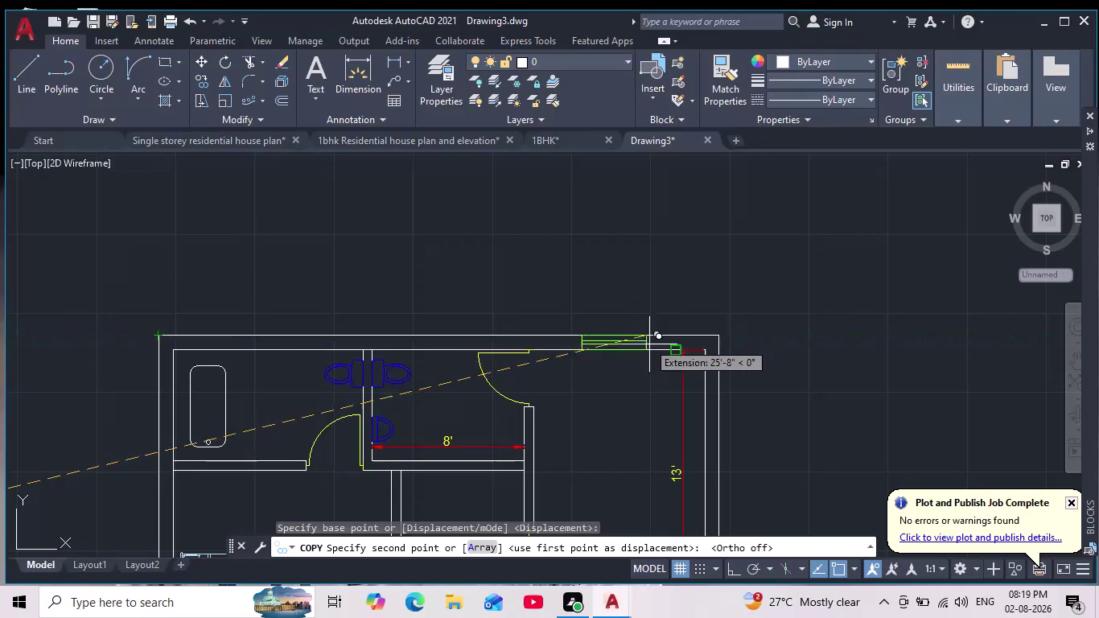
Place a copy of the horizontal window in the bottom wall opening and end COPY.
scroll(down, 3)
middle_drag(659, 375, 622, 221)
scroll(up, 3)
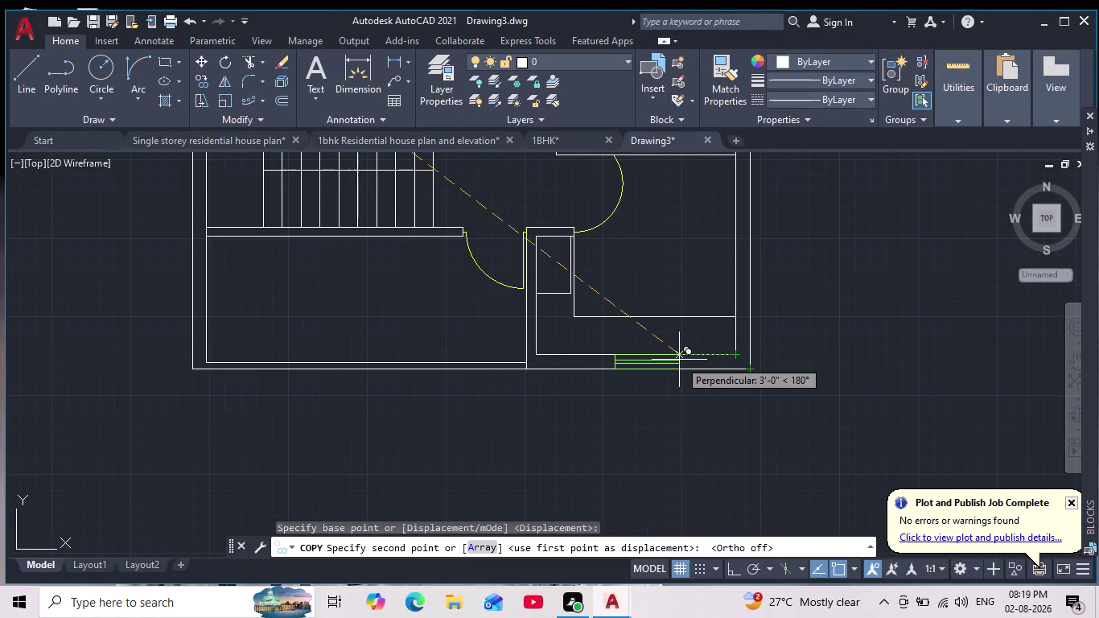
click(679, 359)
scroll(down, 3)
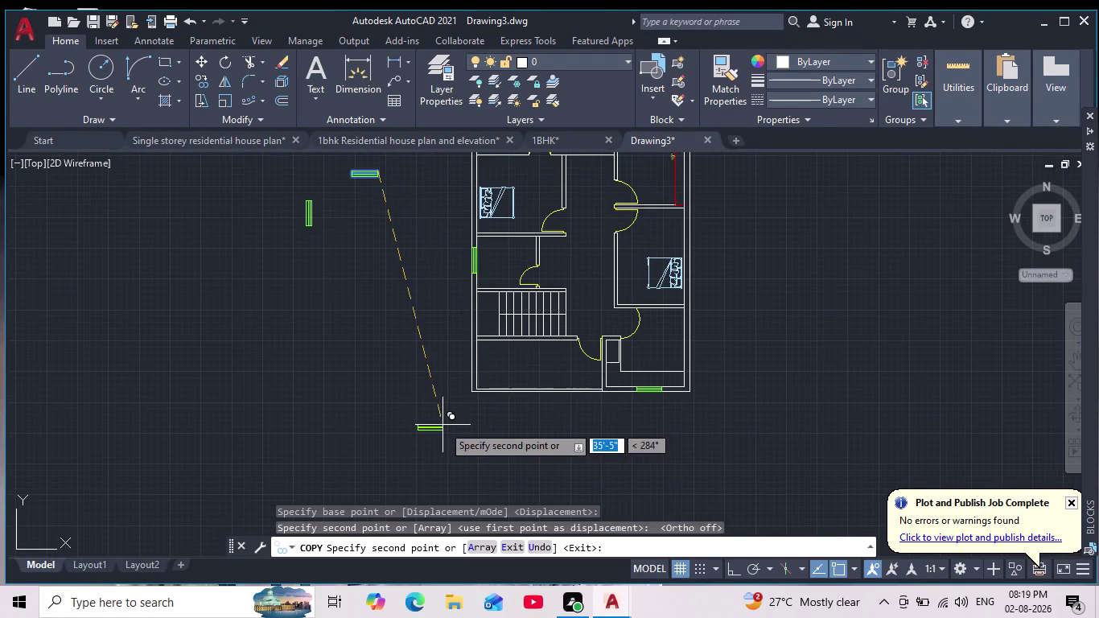
scroll(up, 3)
middle_drag(439, 280, 439, 302)
scroll(down, 3)
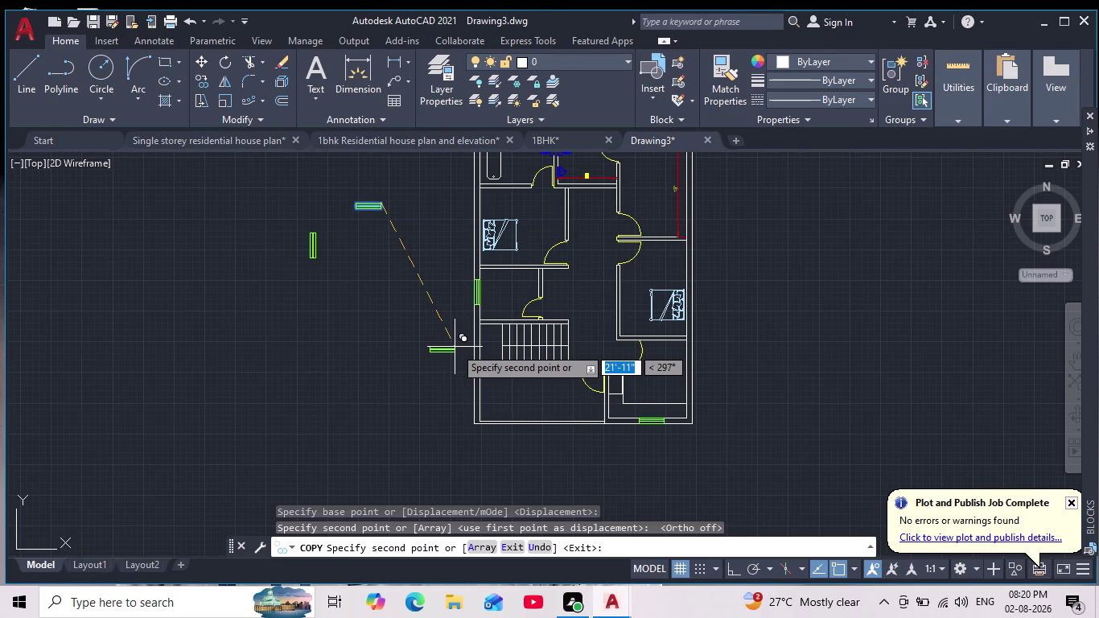
key(Escape)
scroll(up, 3)
drag(331, 206, 327, 226)
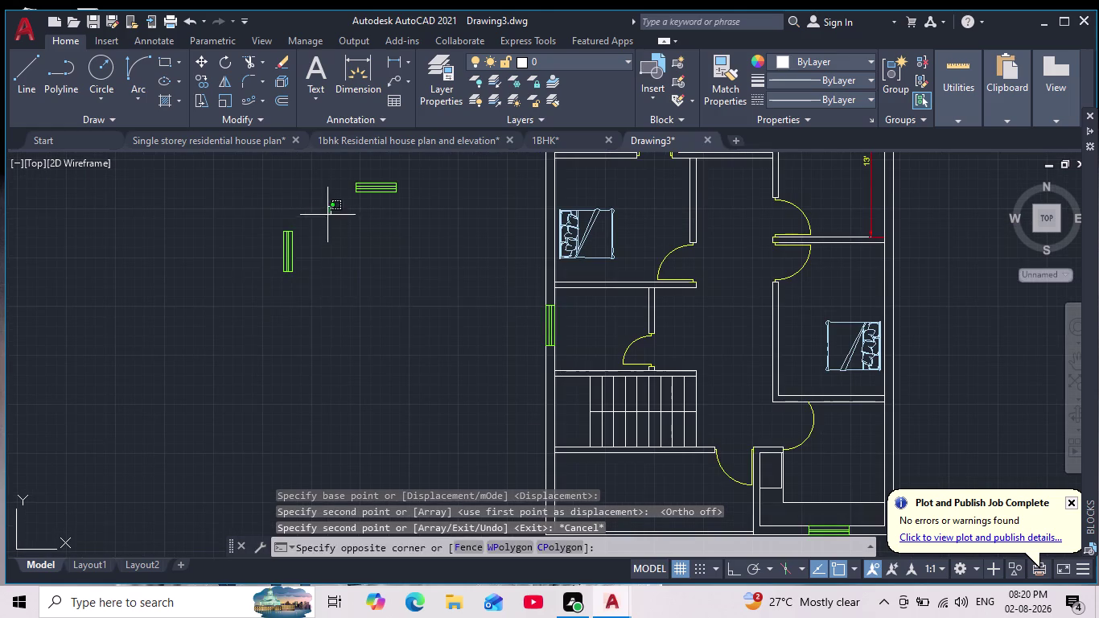
Select the vertical window block and place its first copy on the left wall.
drag(327, 226, 313, 262)
click(220, 310)
click(201, 78)
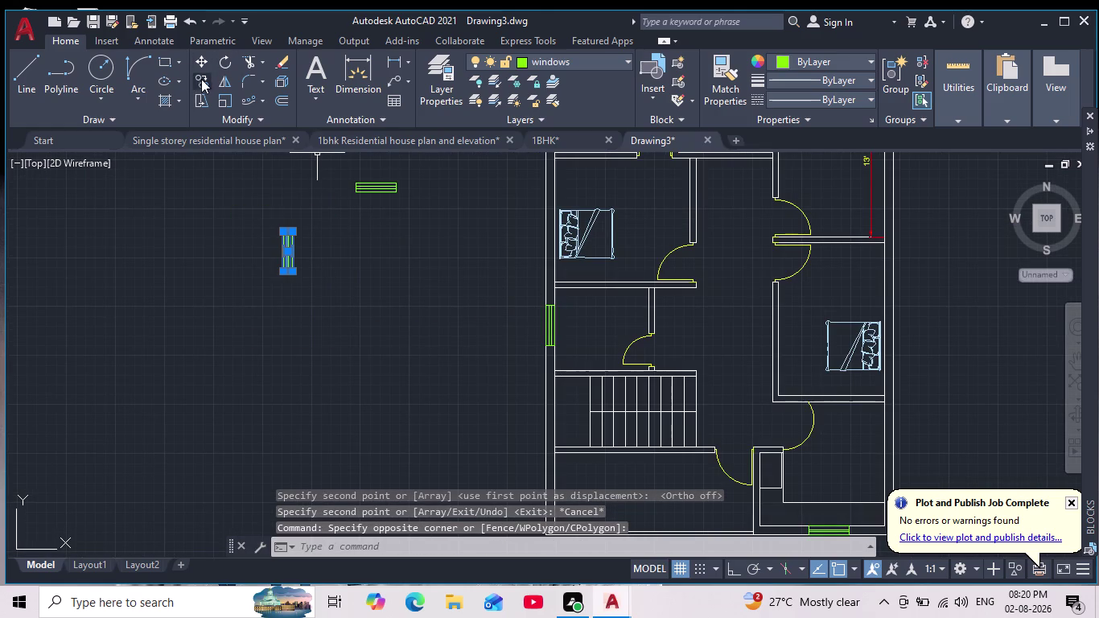
scroll(up, 3)
click(251, 490)
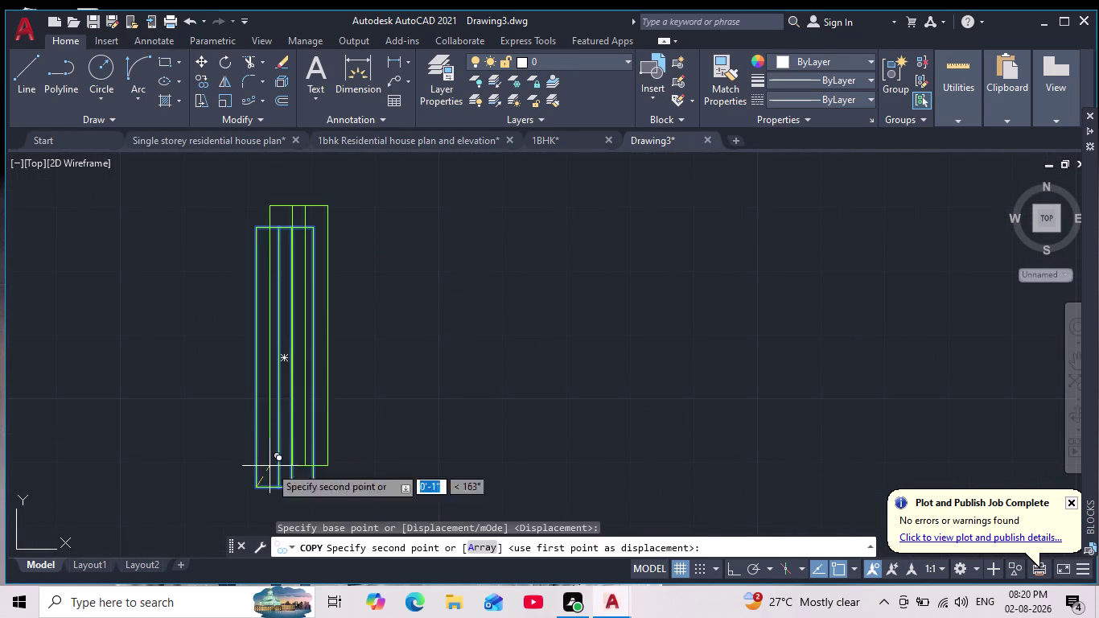
scroll(down, 3)
scroll(up, 3)
middle_drag(564, 318, 551, 192)
scroll(down, 3)
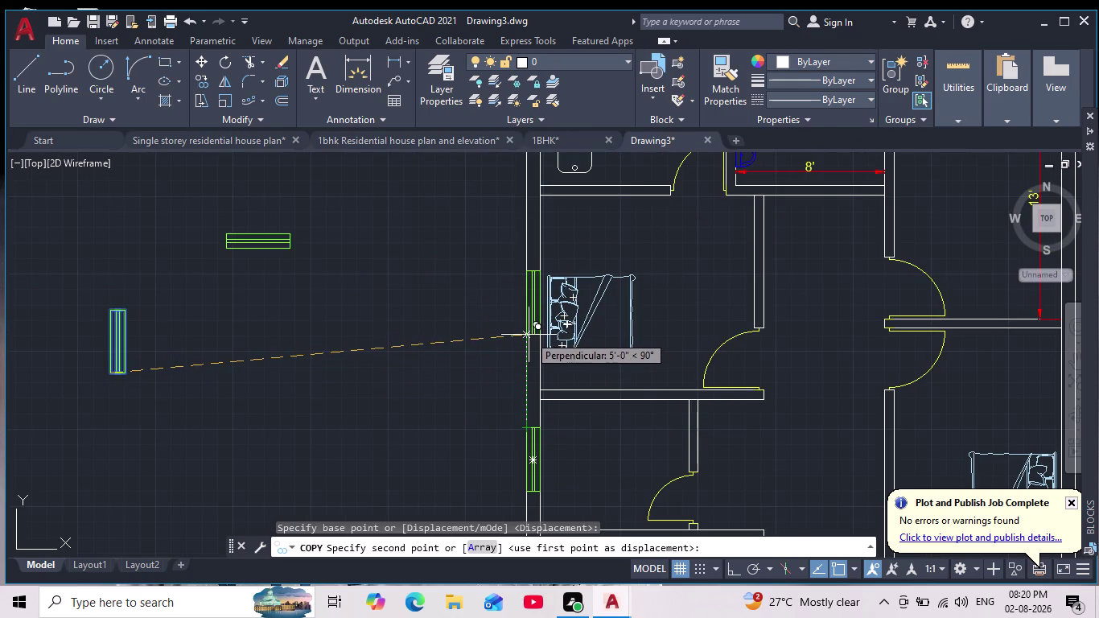
click(529, 334)
Place a vertical window copy in an opening on the right wall.
scroll(down, 3)
middle_drag(575, 347, 376, 349)
scroll(up, 3)
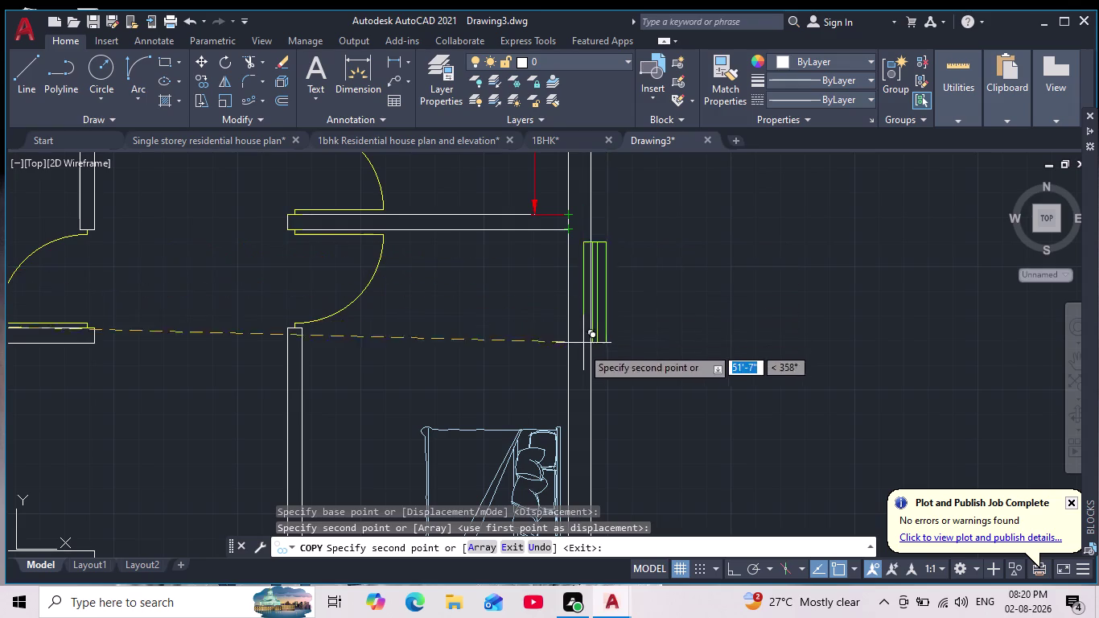
middle_drag(578, 357, 576, 275)
scroll(down, 3)
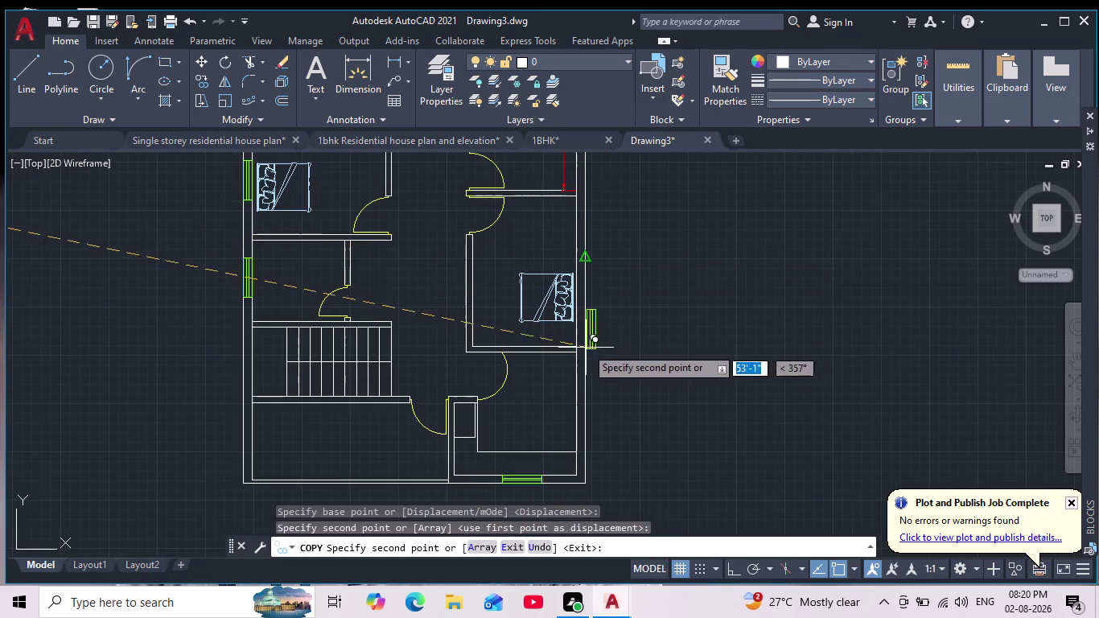
click(582, 297)
scroll(down, 3)
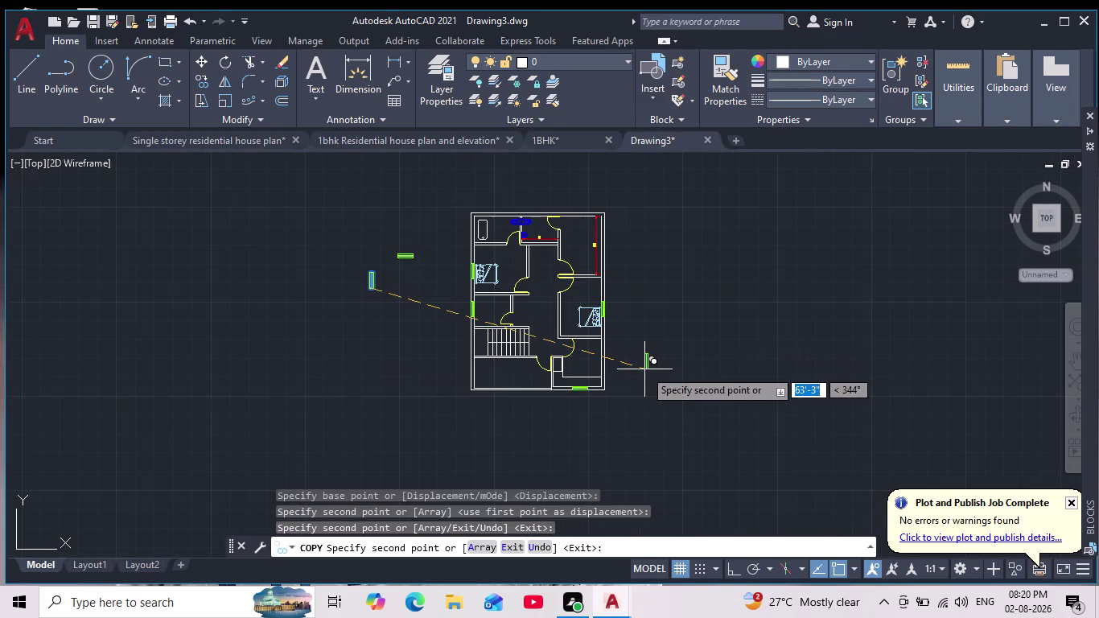
scroll(up, 3)
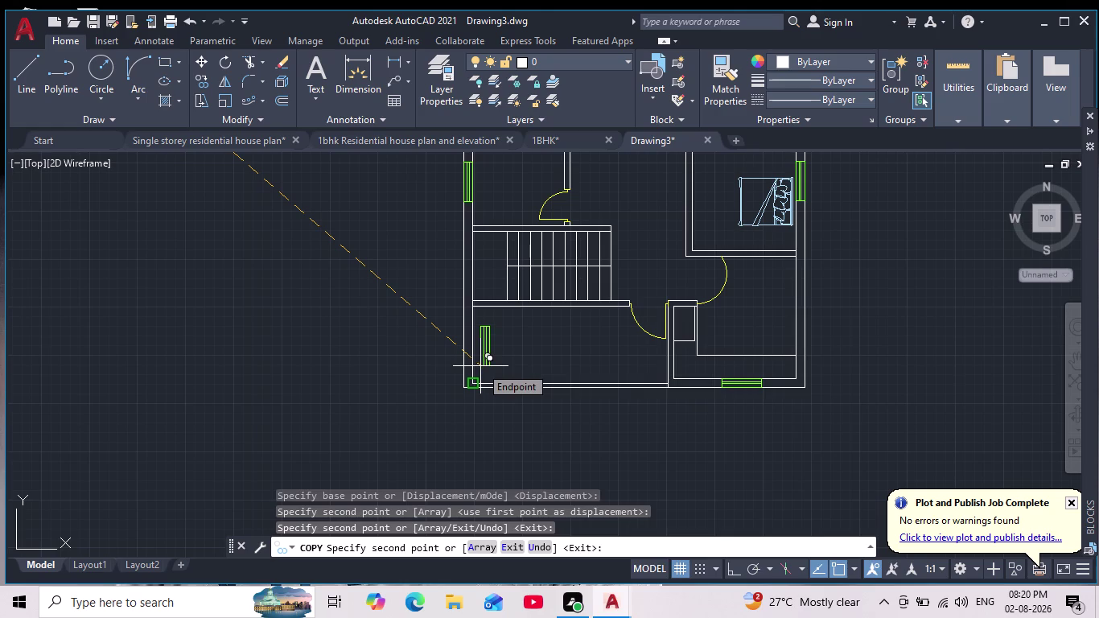
scroll(up, 3)
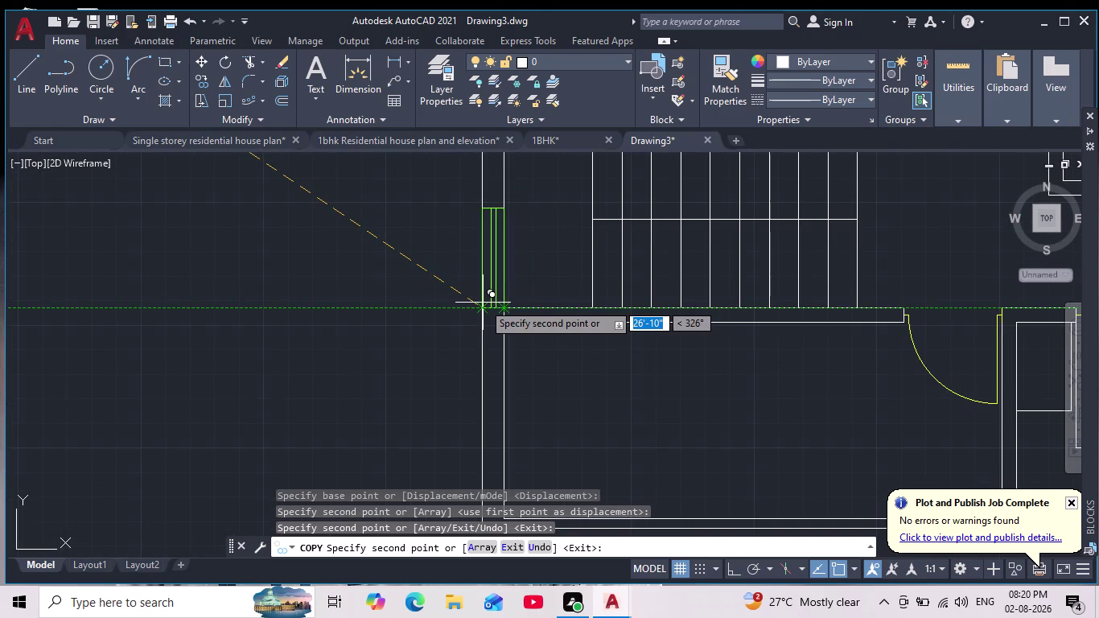
Place another vertical window copy lower on the left wall.
middle_drag(483, 308, 474, 378)
scroll(down, 3)
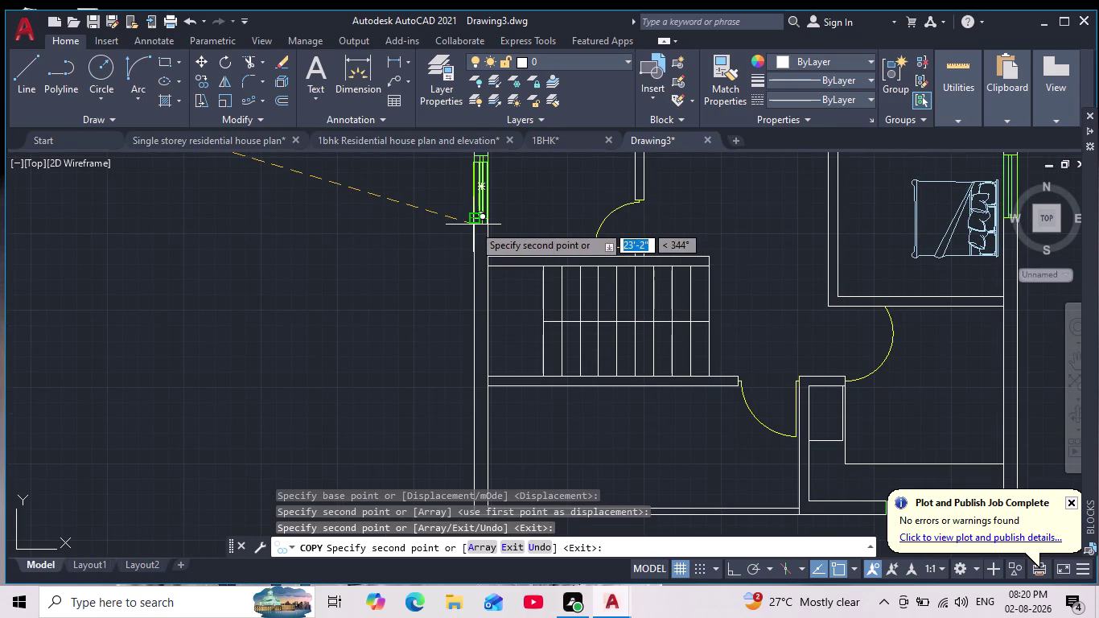
click(479, 359)
scroll(down, 3)
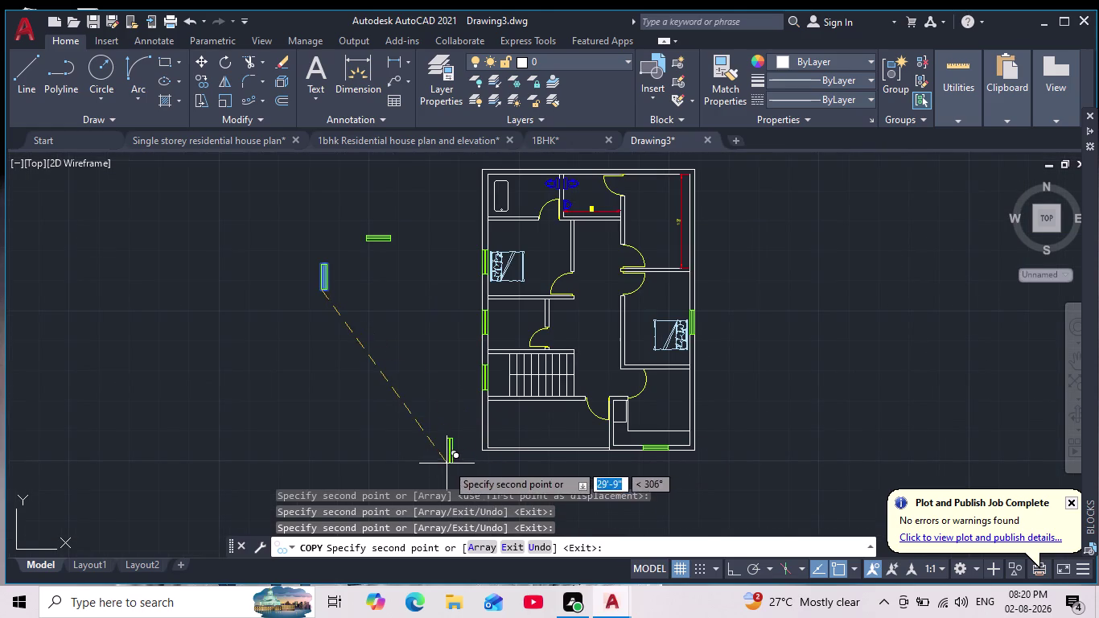
middle_click(447, 464)
scroll(down, 3)
scroll(up, 3)
middle_drag(451, 463, 436, 413)
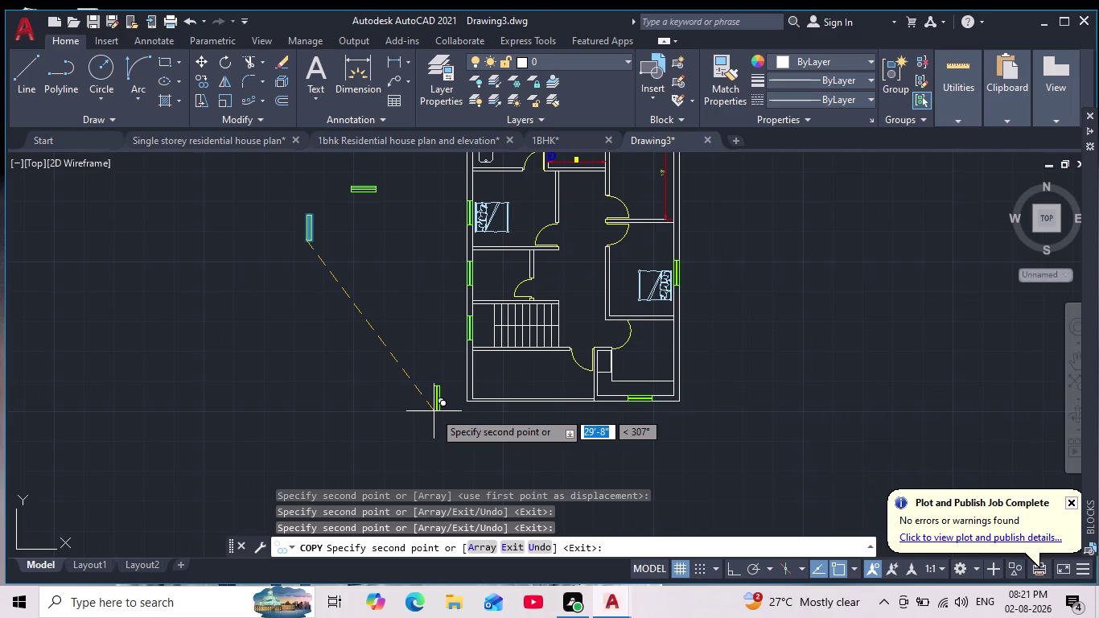
Place a vertical window copy in the upper right-wall opening and end copying.
middle_drag(503, 264, 292, 537)
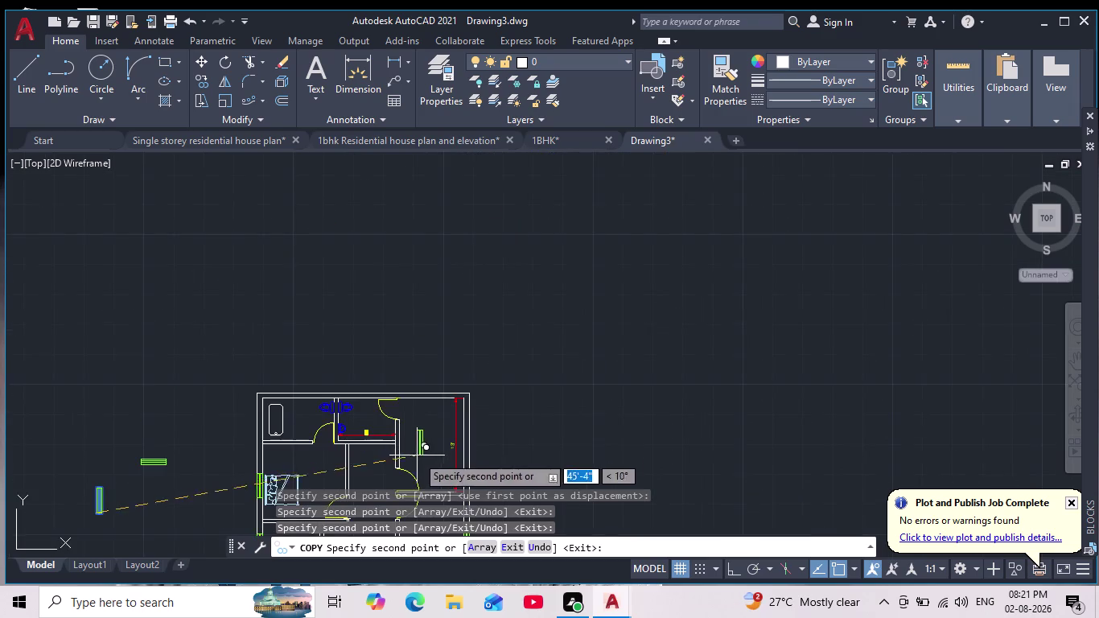
middle_drag(417, 455, 444, 334)
scroll(up, 3)
scroll(up, 3)
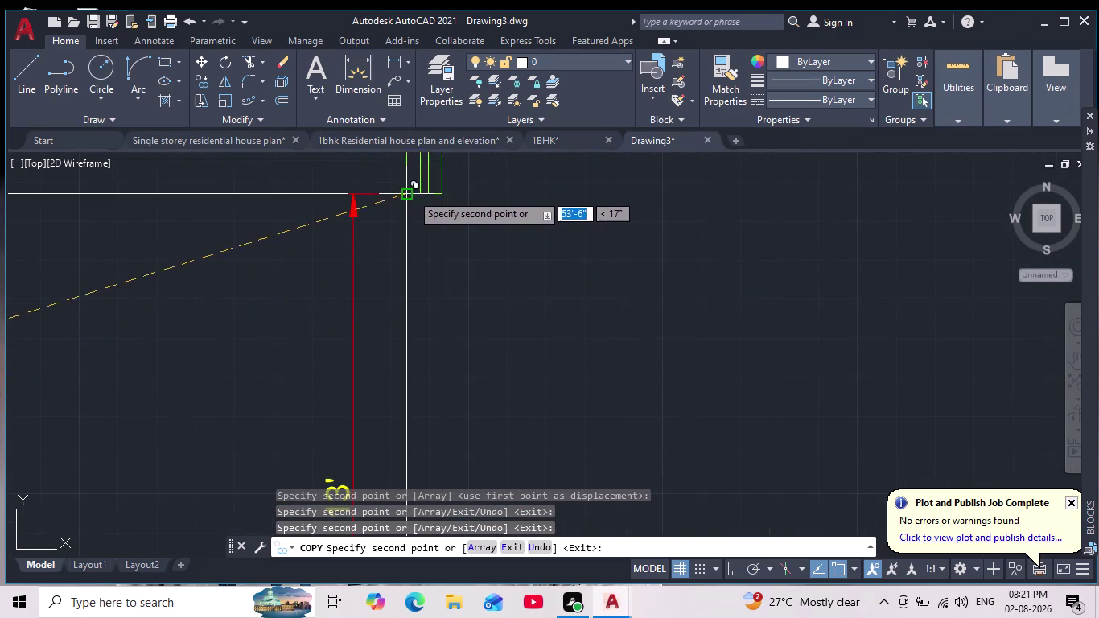
middle_drag(396, 405, 412, 328)
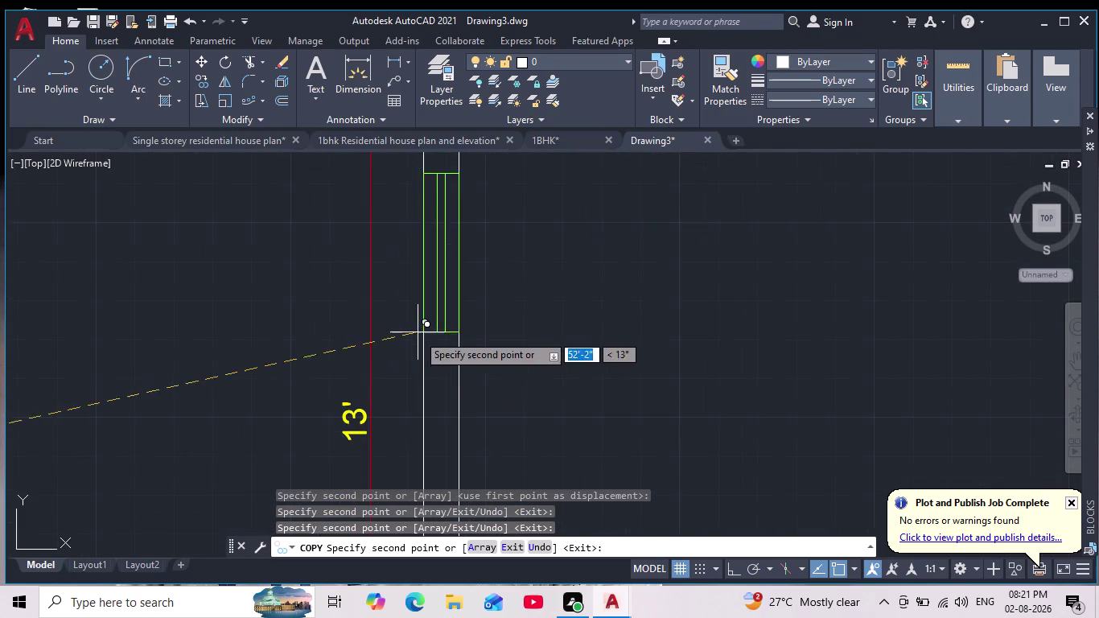
scroll(down, 3)
scroll(down, 3)
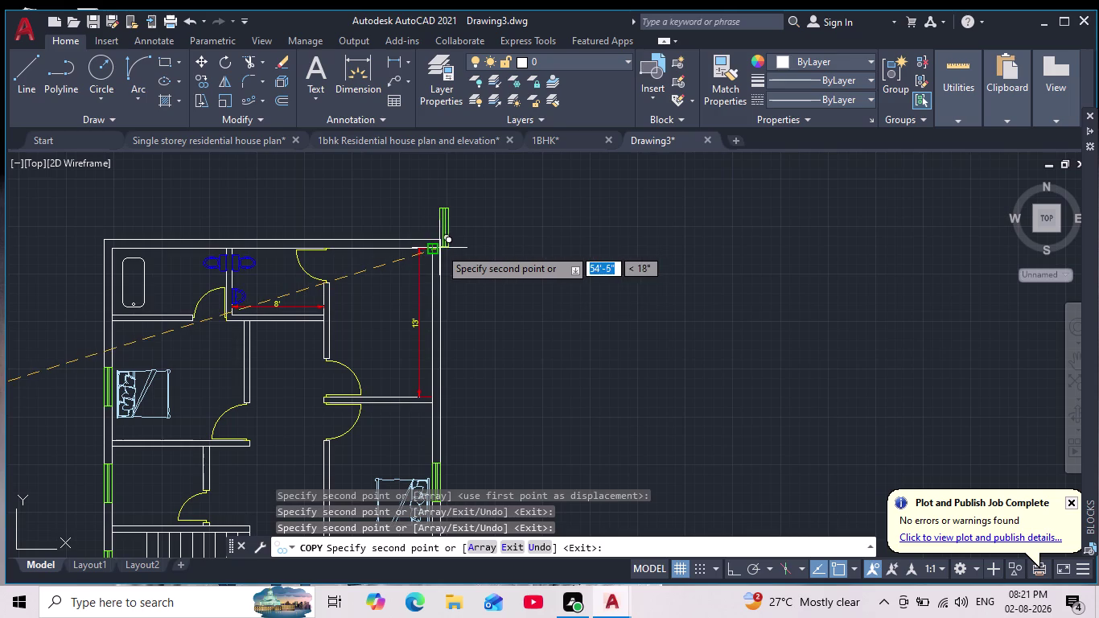
click(428, 342)
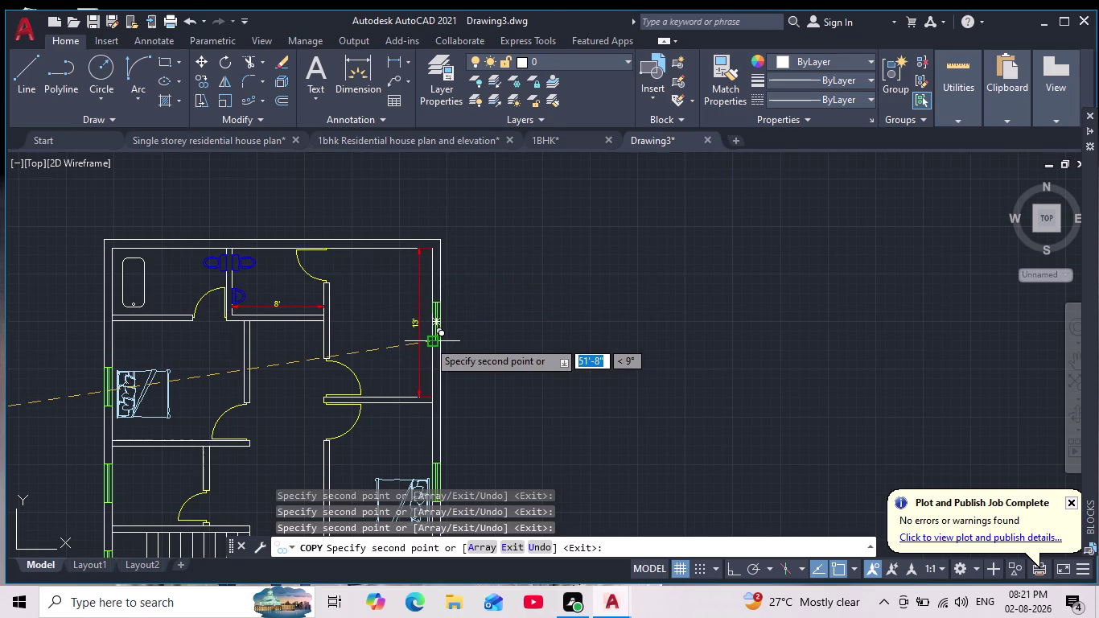
scroll(down, 3)
key(Escape)
scroll(up, 3)
middle_drag(478, 397, 560, 352)
scroll(down, 3)
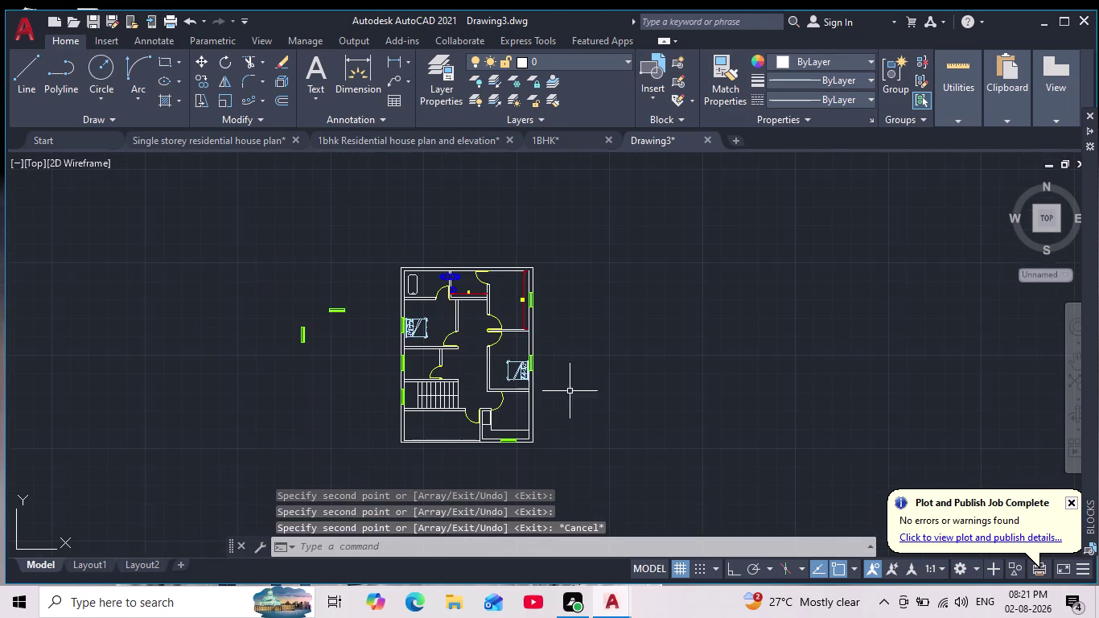
Draw a rectangle spanning the top wall opening above the washbasins.
scroll(up, 3)
middle_drag(268, 328, 266, 338)
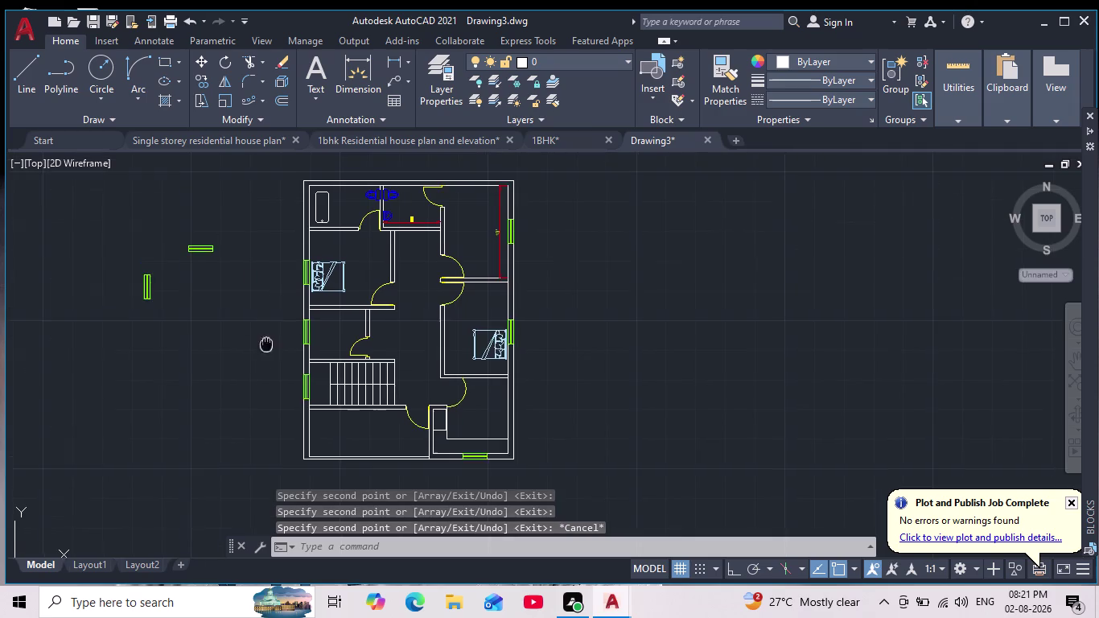
middle_drag(266, 337, 263, 373)
middle_drag(225, 286, 200, 367)
scroll(up, 3)
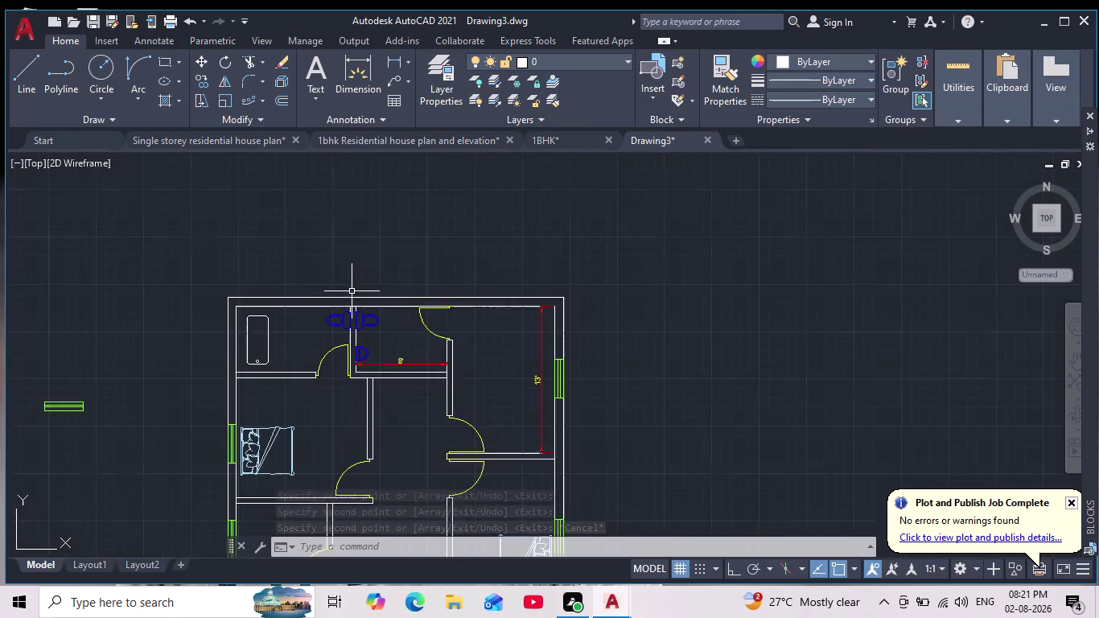
scroll(up, 3)
click(161, 55)
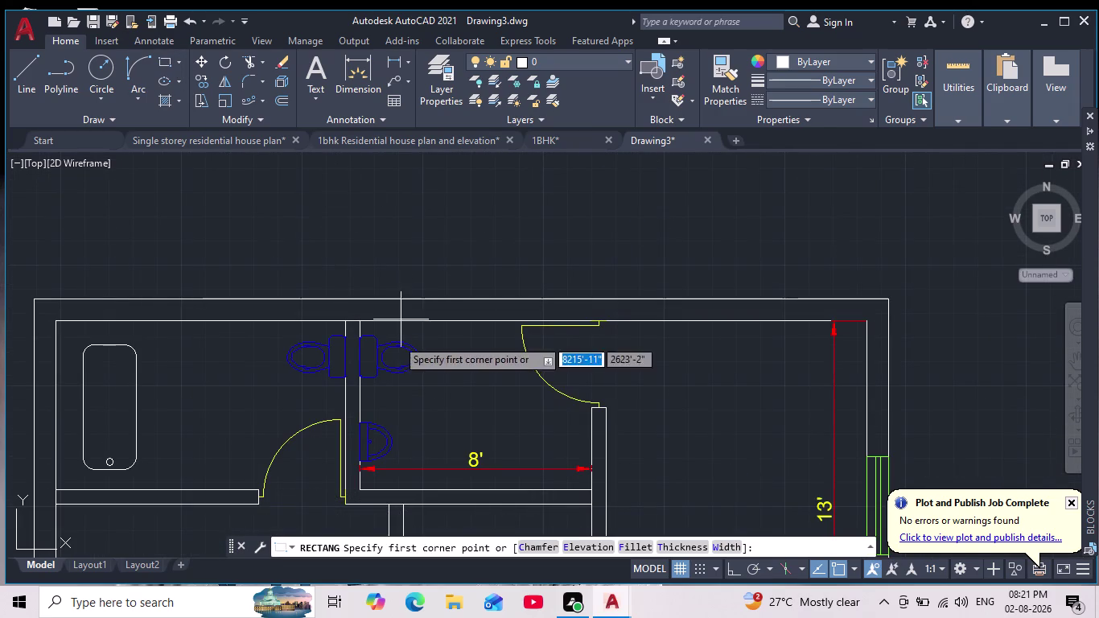
scroll(up, 3)
click(344, 326)
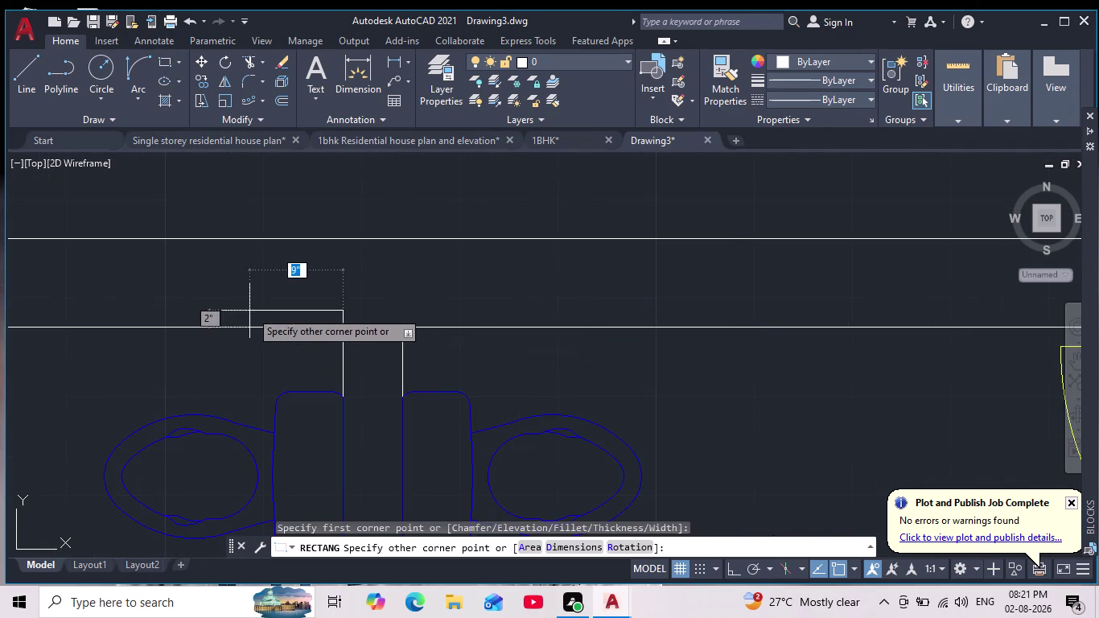
scroll(down, 3)
middle_drag(259, 291, 270, 278)
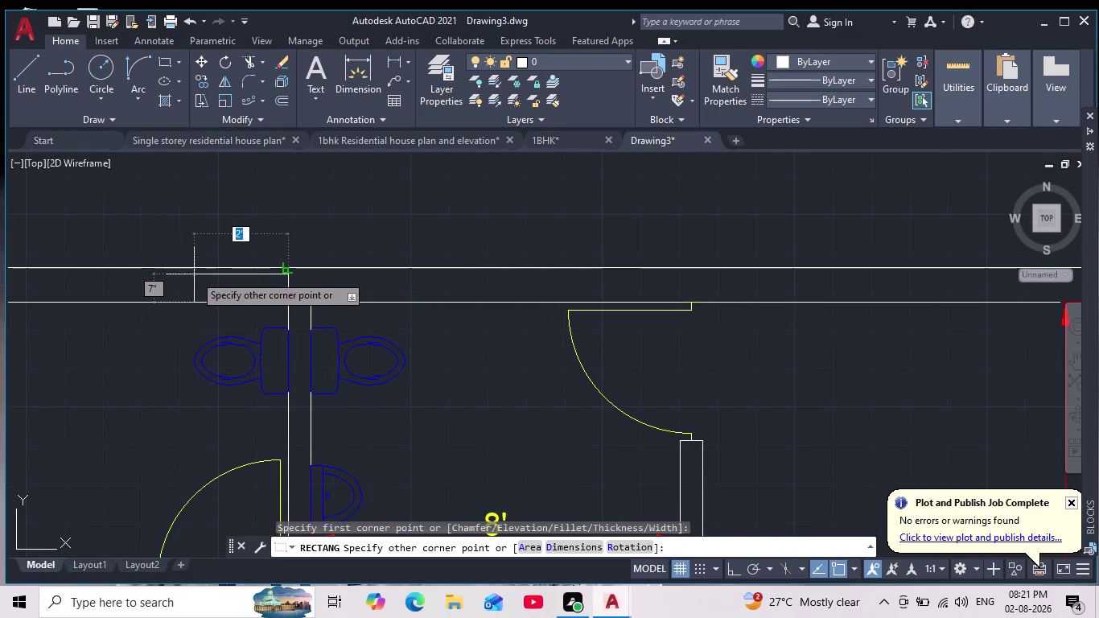
scroll(down, 3)
middle_drag(282, 274, 332, 265)
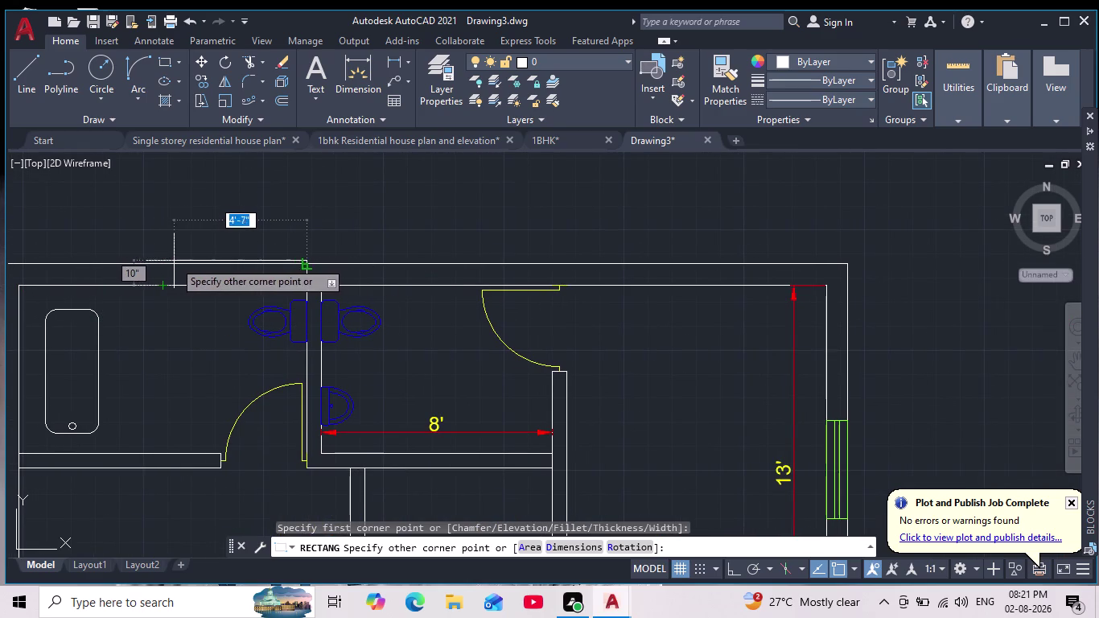
click(356, 269)
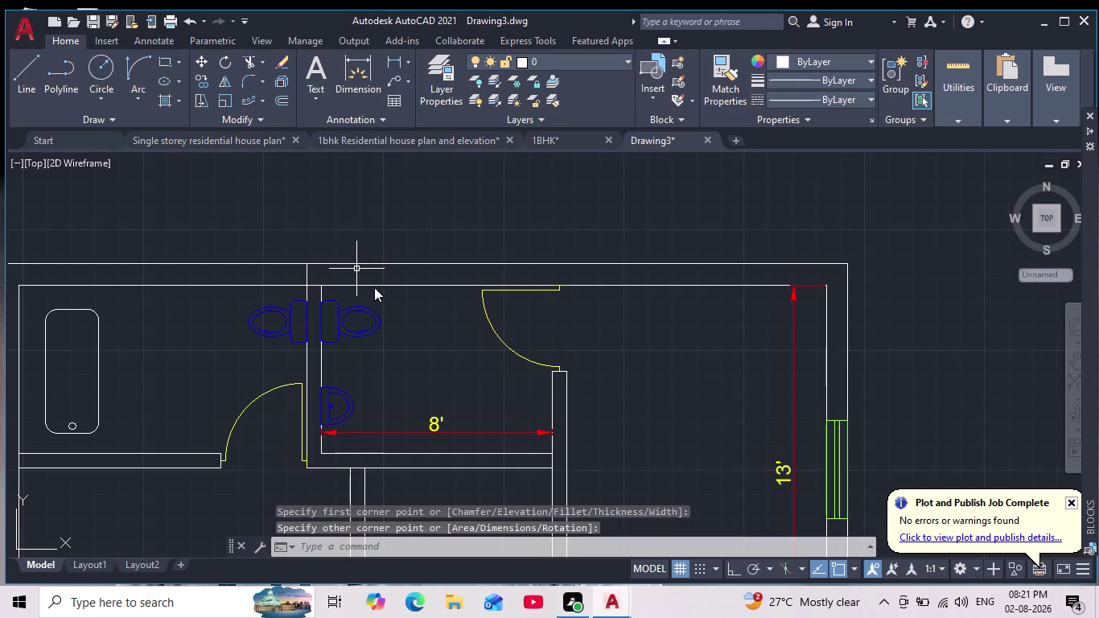
Draw a line across the rectangle from its left side to its right side.
scroll(up, 3)
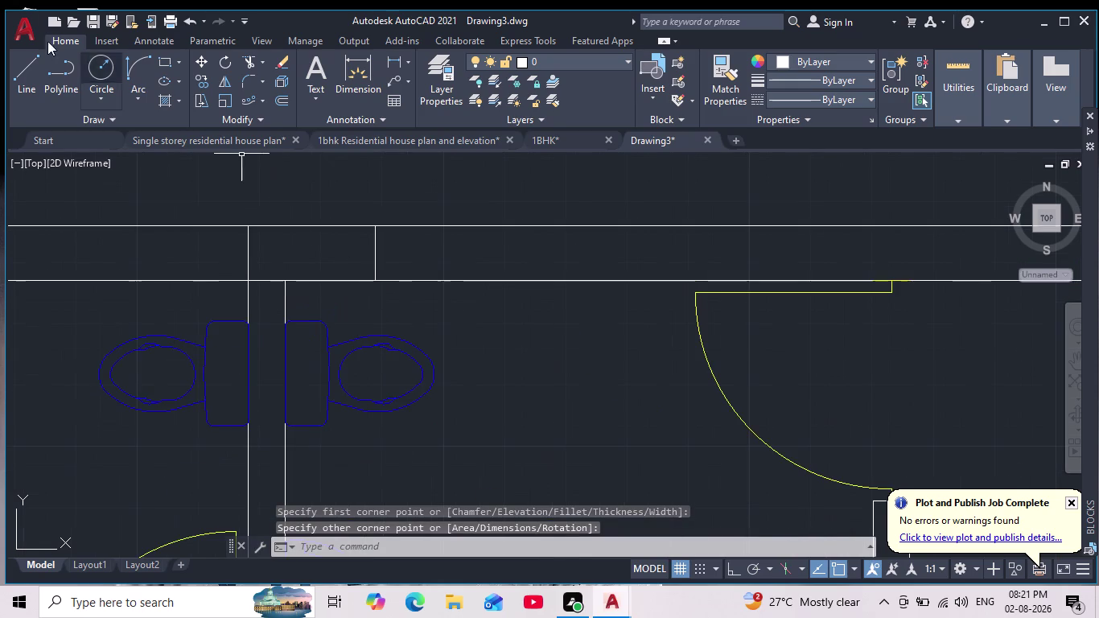
click(33, 65)
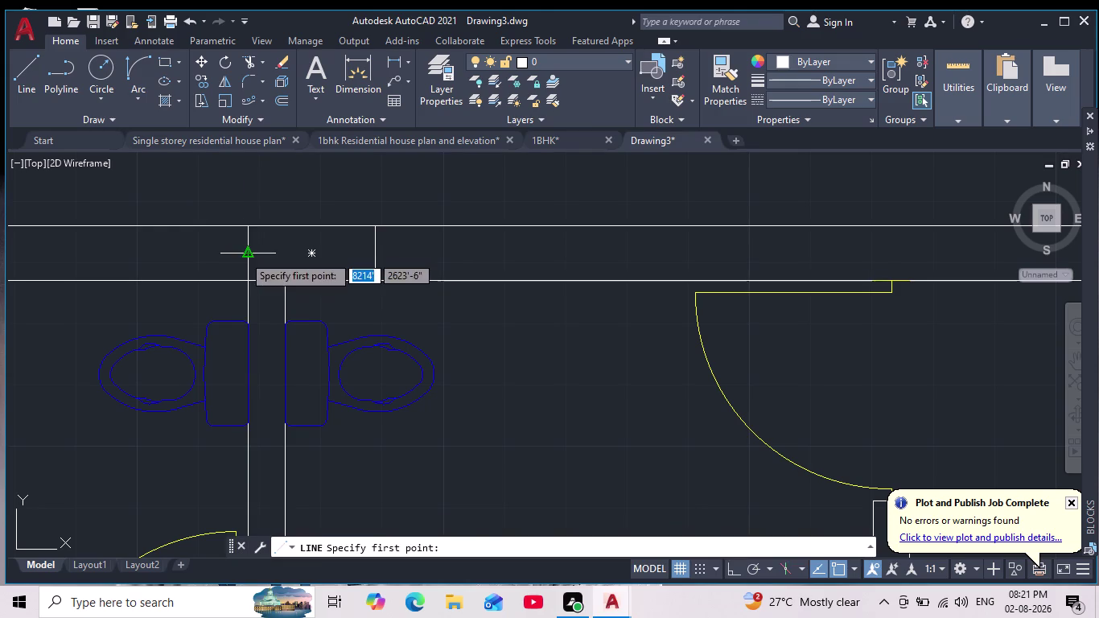
click(242, 255)
click(379, 262)
key(Escape)
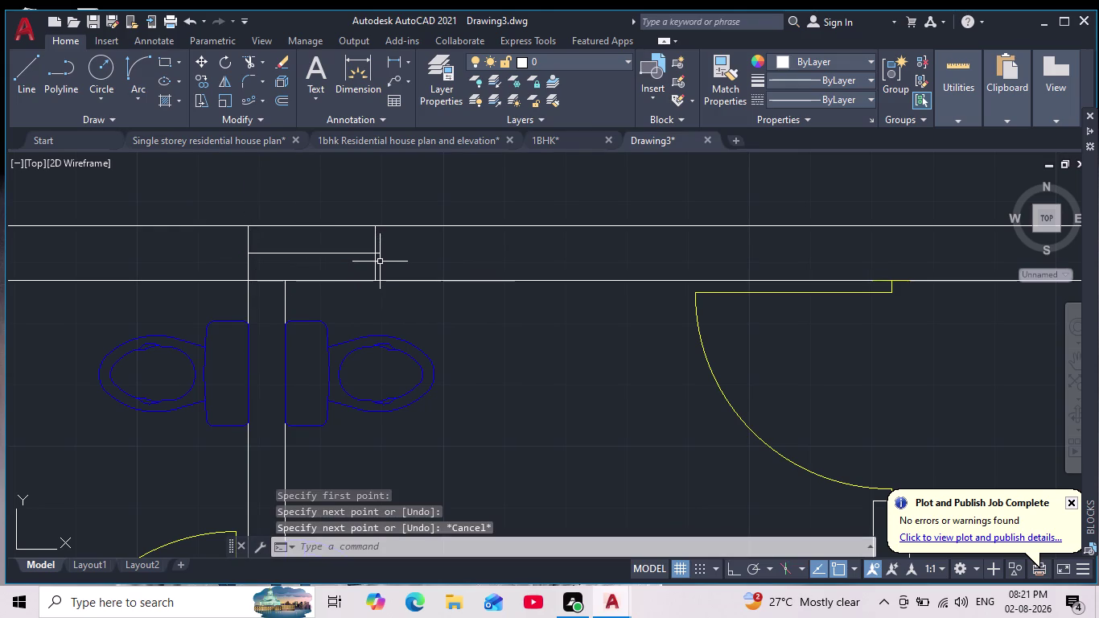
Offset the line 1" to each side with OFFSET.
key(o)
key(Return)
key(1)
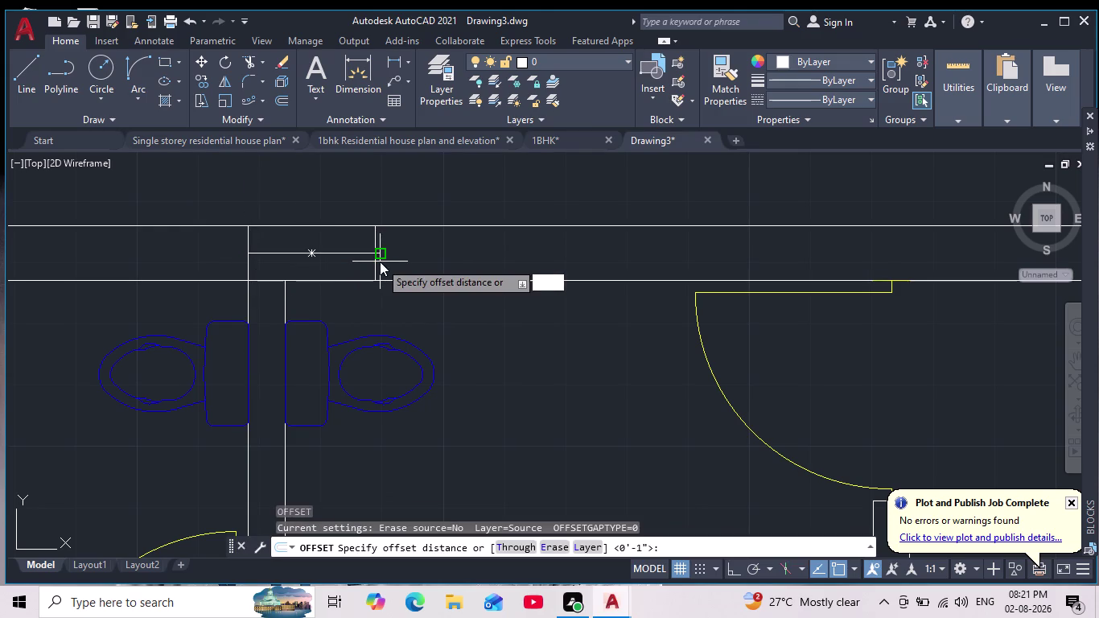
key(Return)
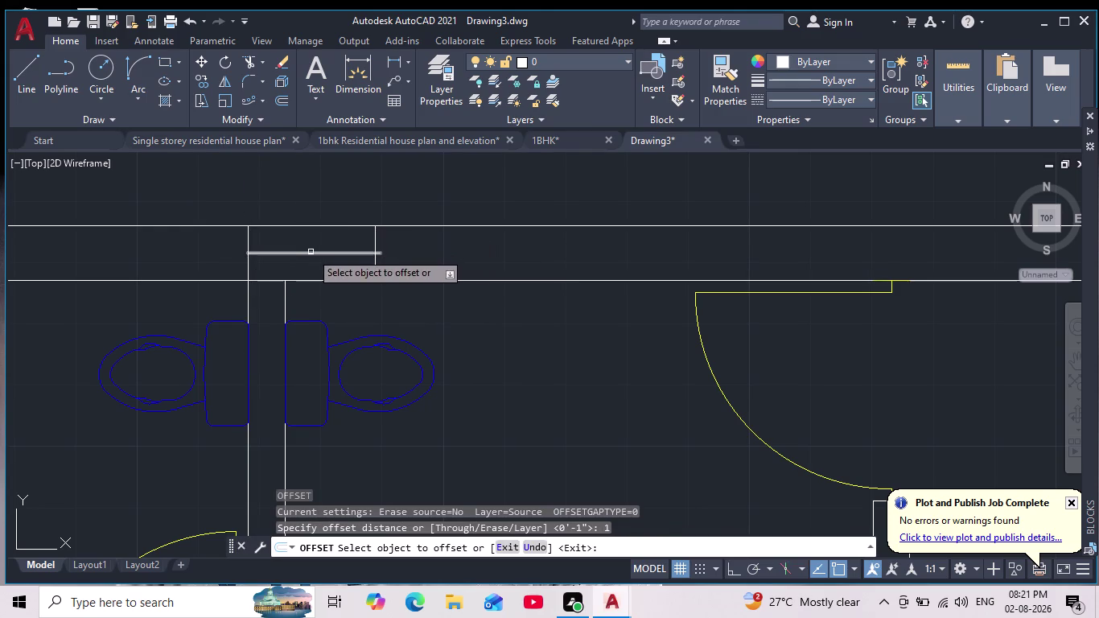
click(310, 252)
click(314, 241)
click(324, 254)
click(321, 266)
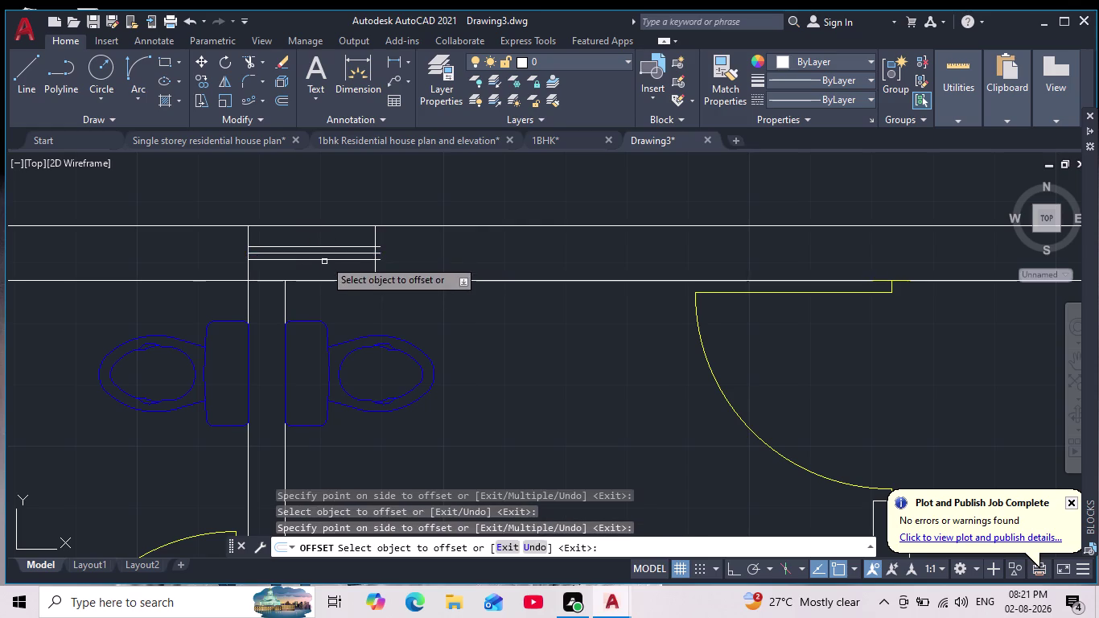
scroll(up, 3)
key(Escape)
Delete the extra offset line.
click(321, 245)
key(Delete)
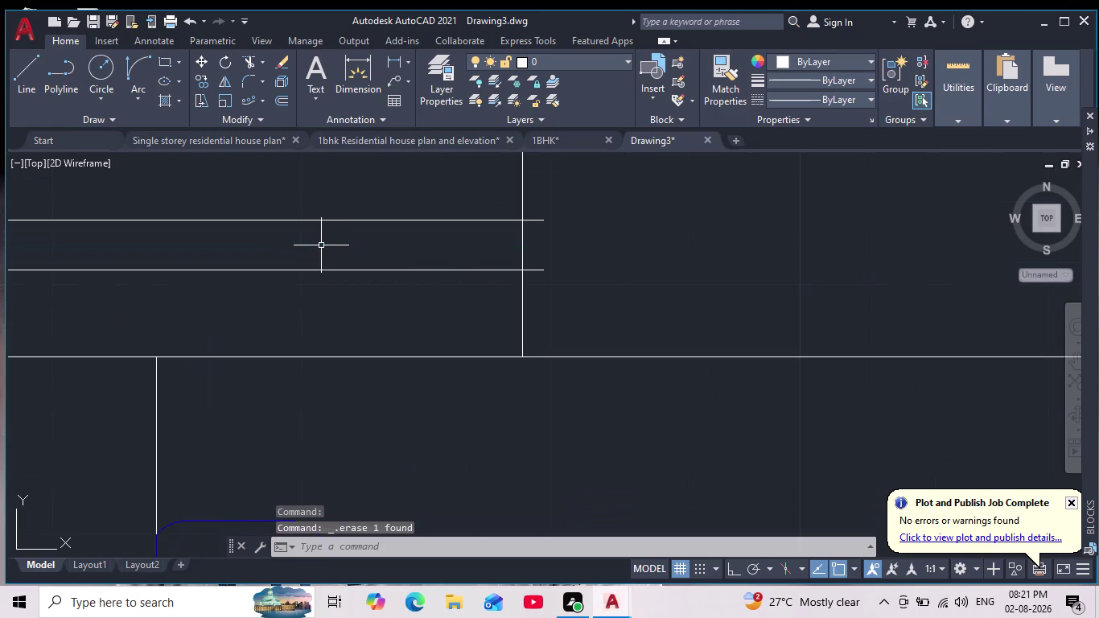
scroll(down, 3)
key(Escape)
scroll(down, 3)
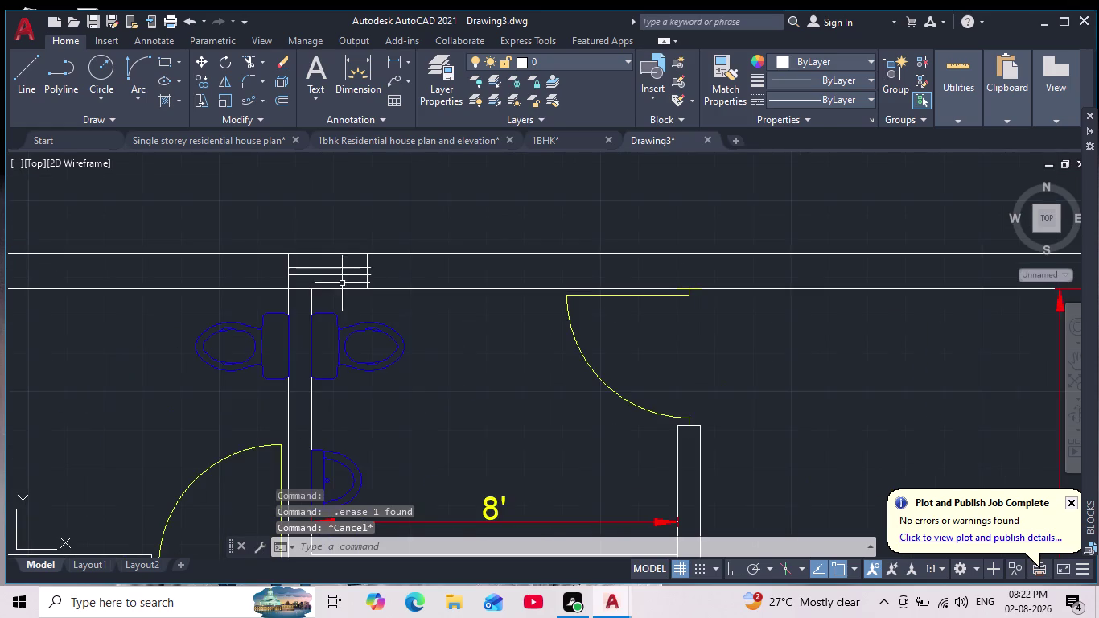
scroll(up, 3)
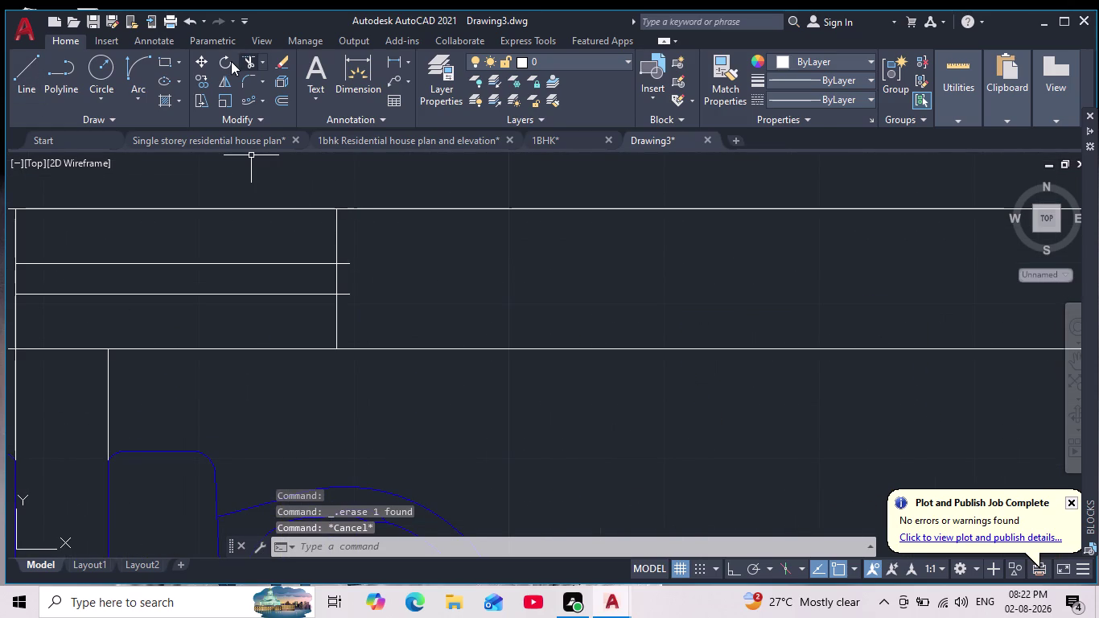
Trim the window line ends protruding past the rectangle.
click(228, 60)
click(337, 255)
key(Escape)
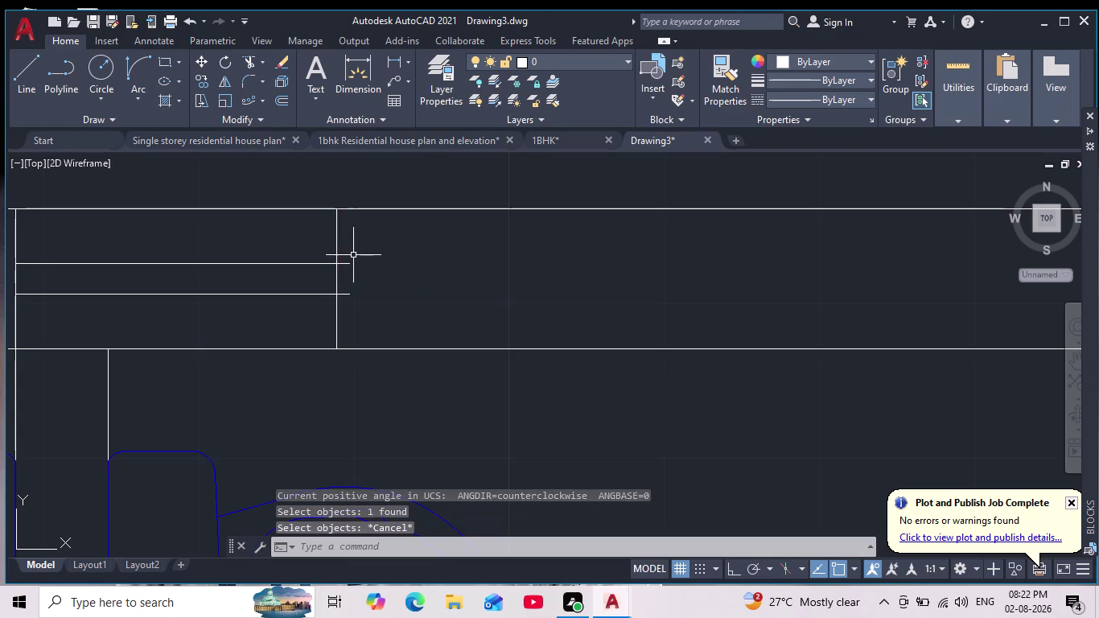
click(252, 58)
drag(345, 254, 345, 287)
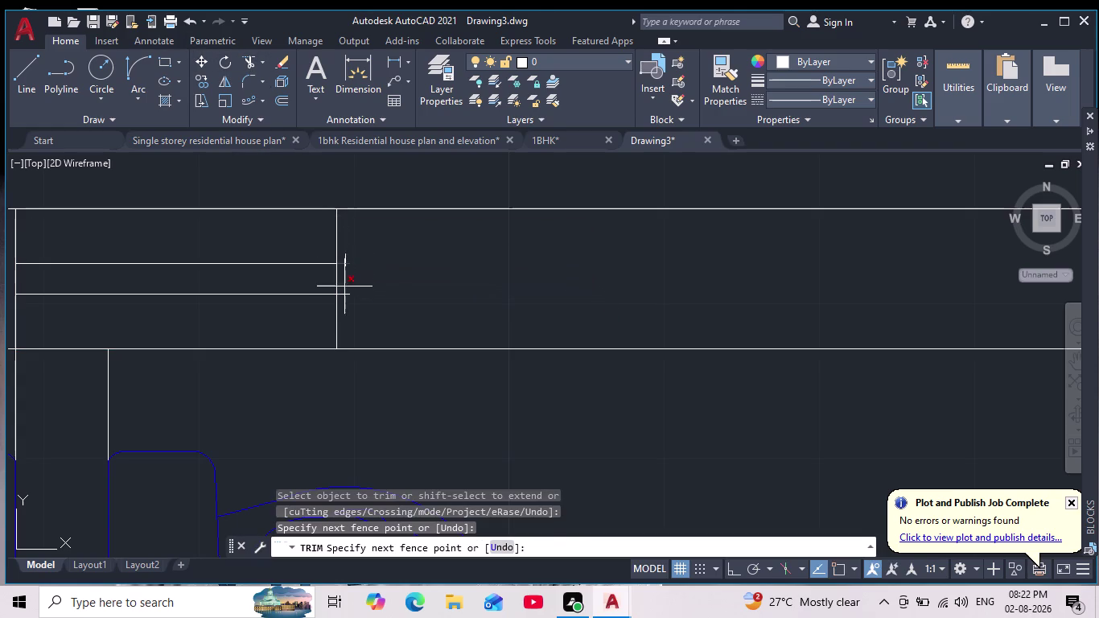
drag(345, 286, 347, 307)
key(Escape)
key(Escape)
scroll(down, 3)
scroll(up, 3)
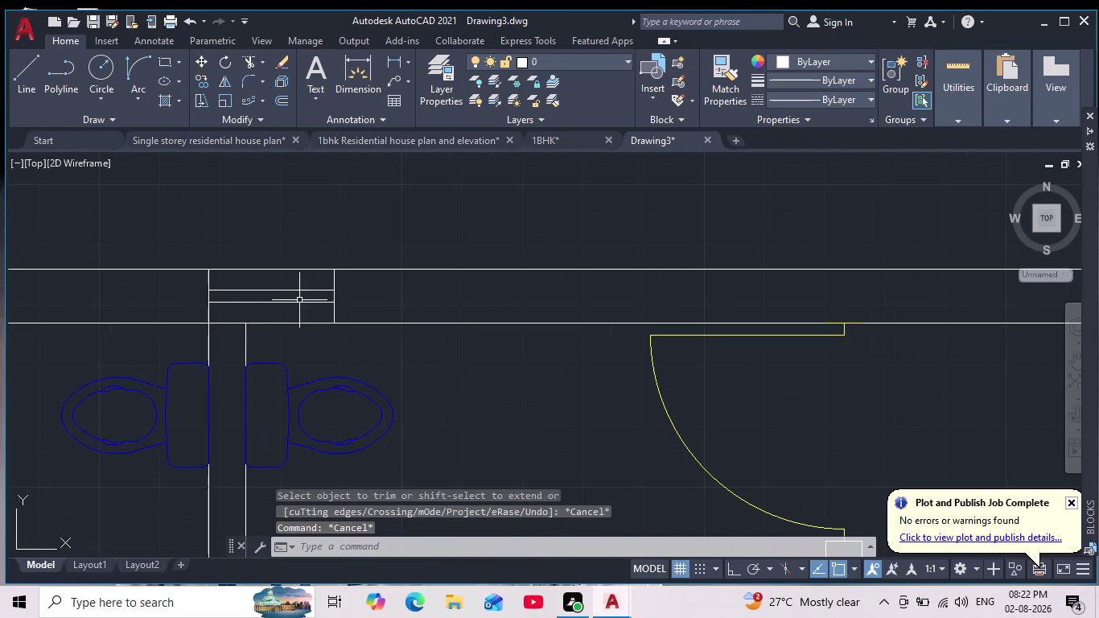
click(171, 223)
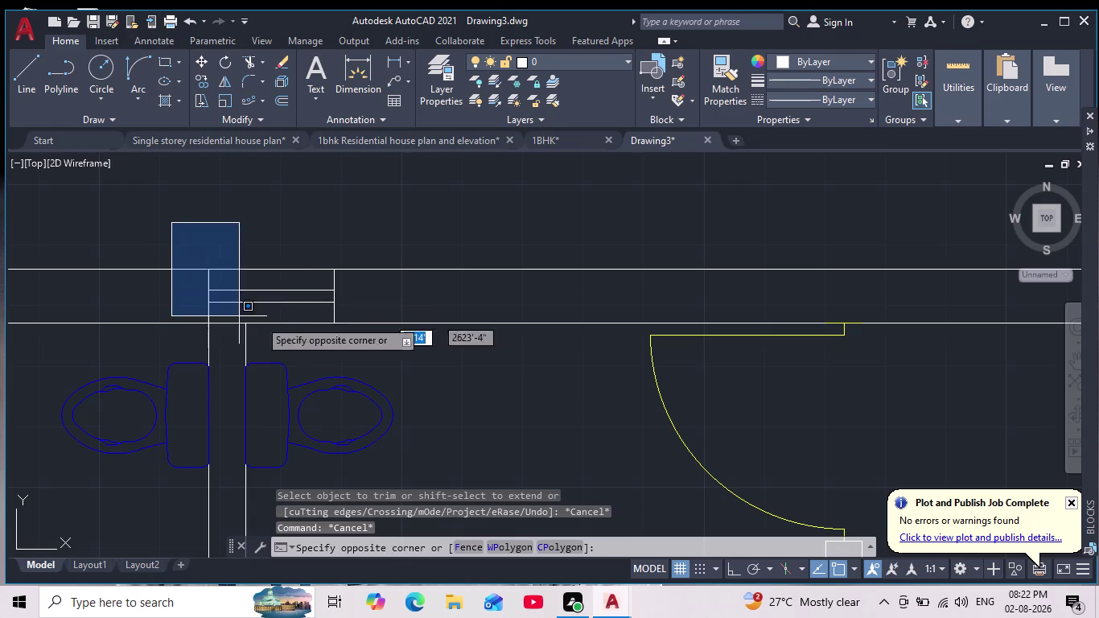
Put the new window symbol on the windows layer.
click(365, 336)
scroll(down, 3)
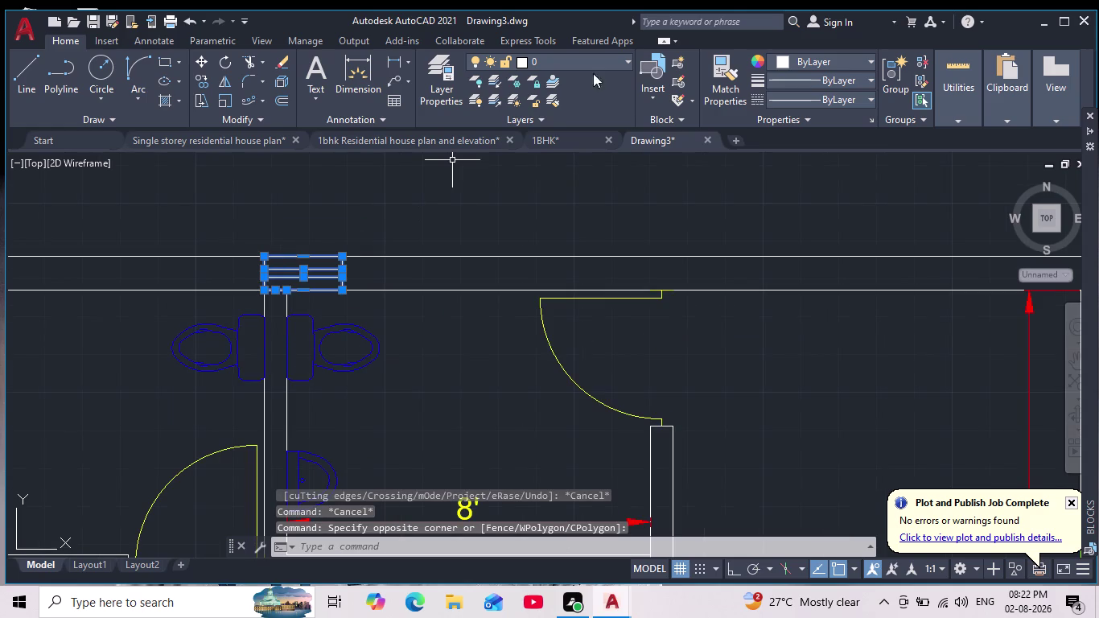
click(610, 57)
click(592, 163)
key(Escape)
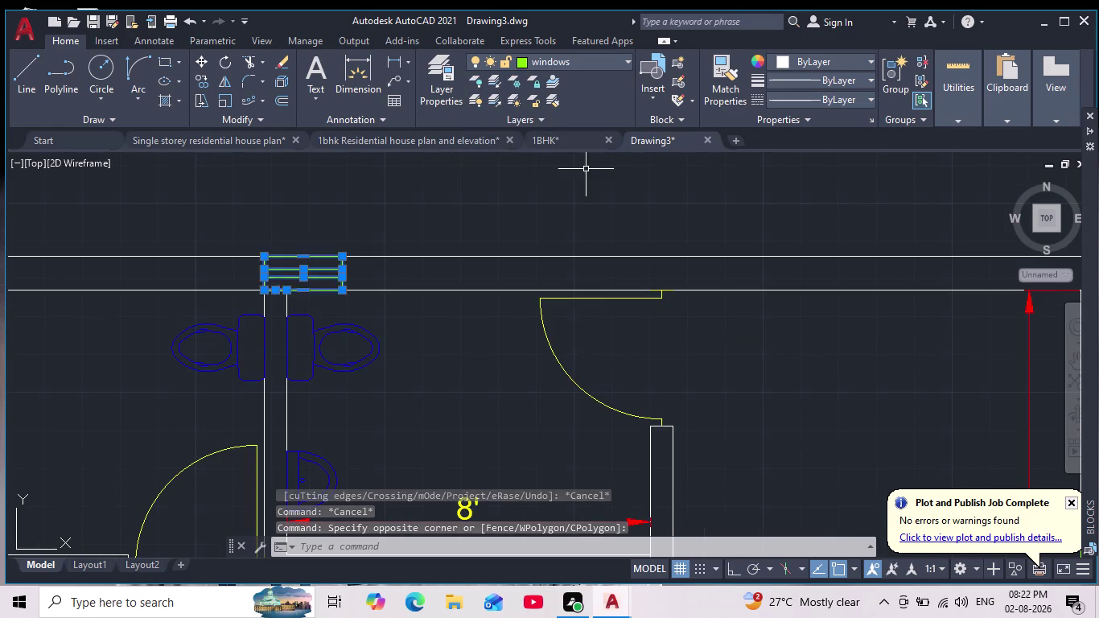
key(Escape)
Move the window symbol into the top wall opening.
drag(232, 229, 245, 259)
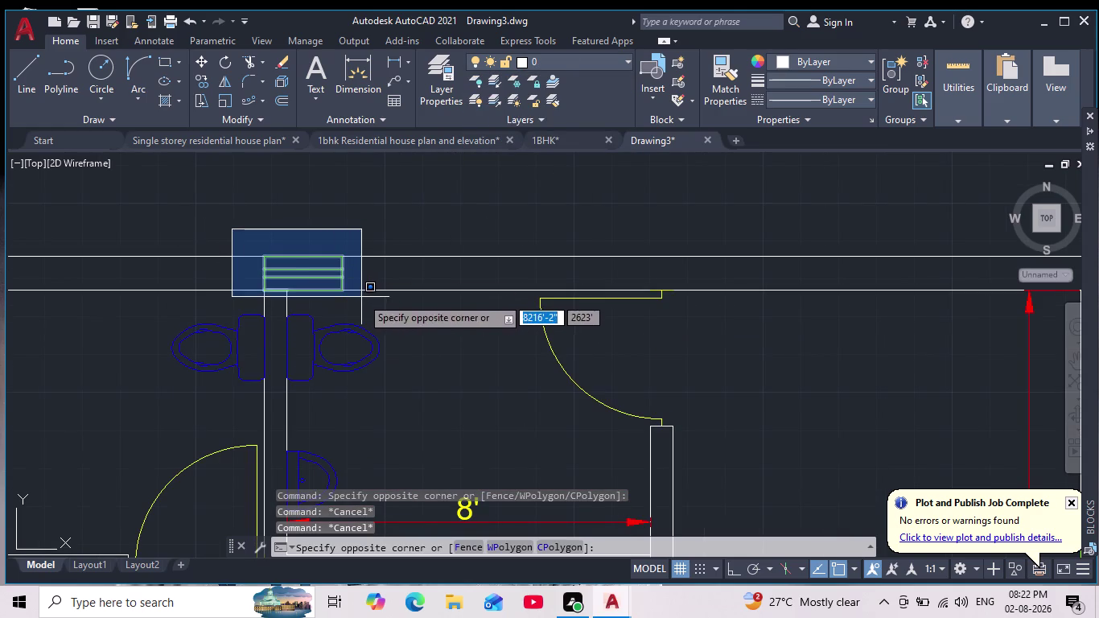
click(365, 301)
click(205, 59)
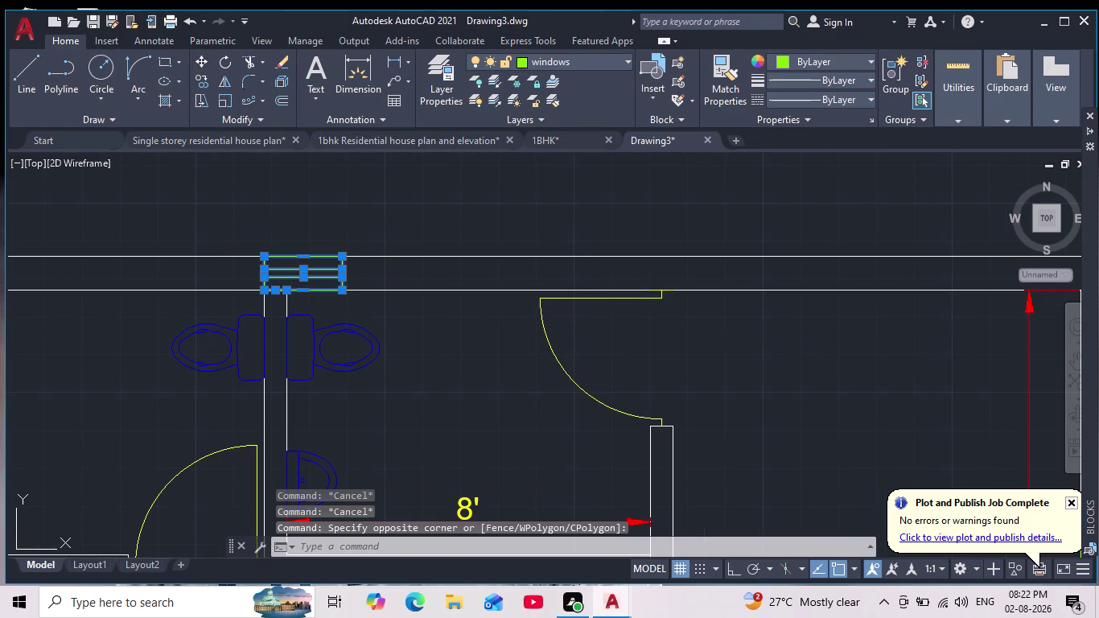
scroll(down, 3)
scroll(up, 3)
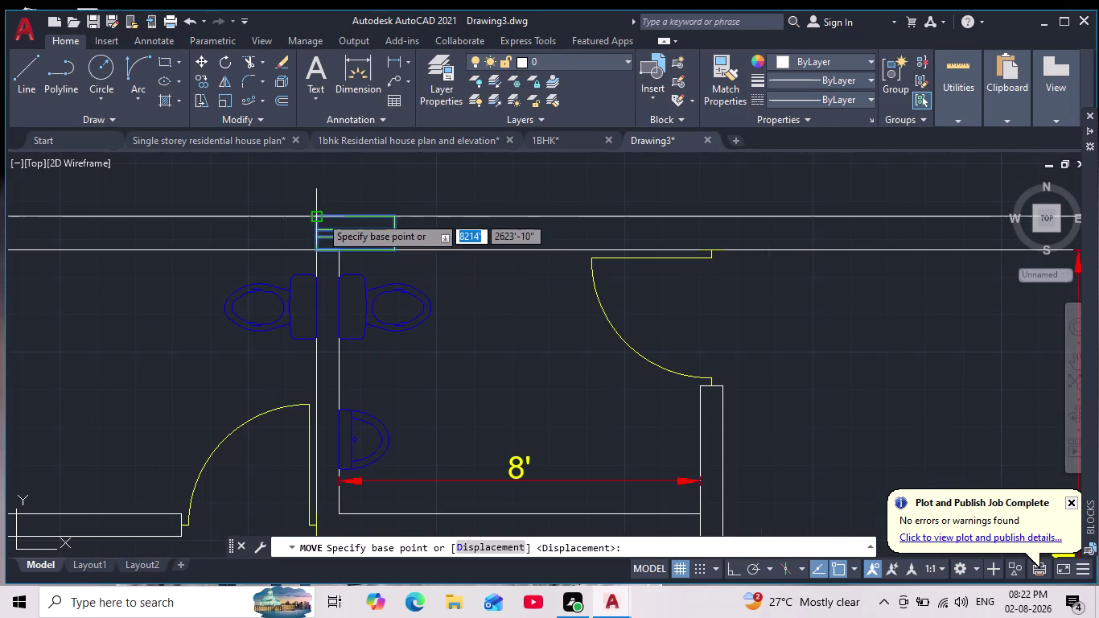
click(733, 575)
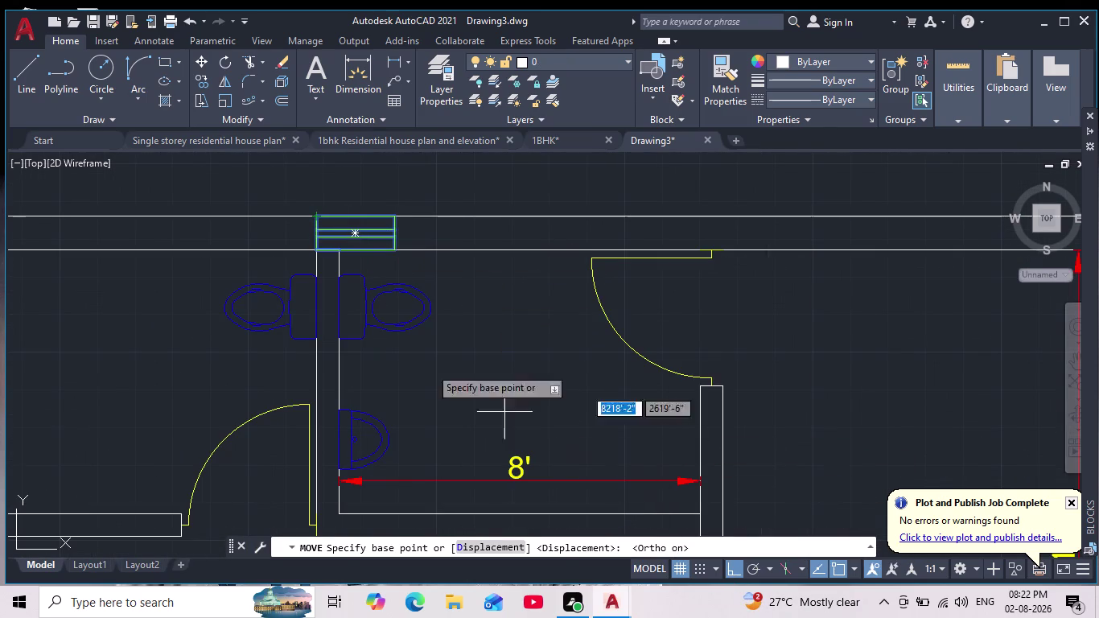
click(317, 213)
scroll(down, 3)
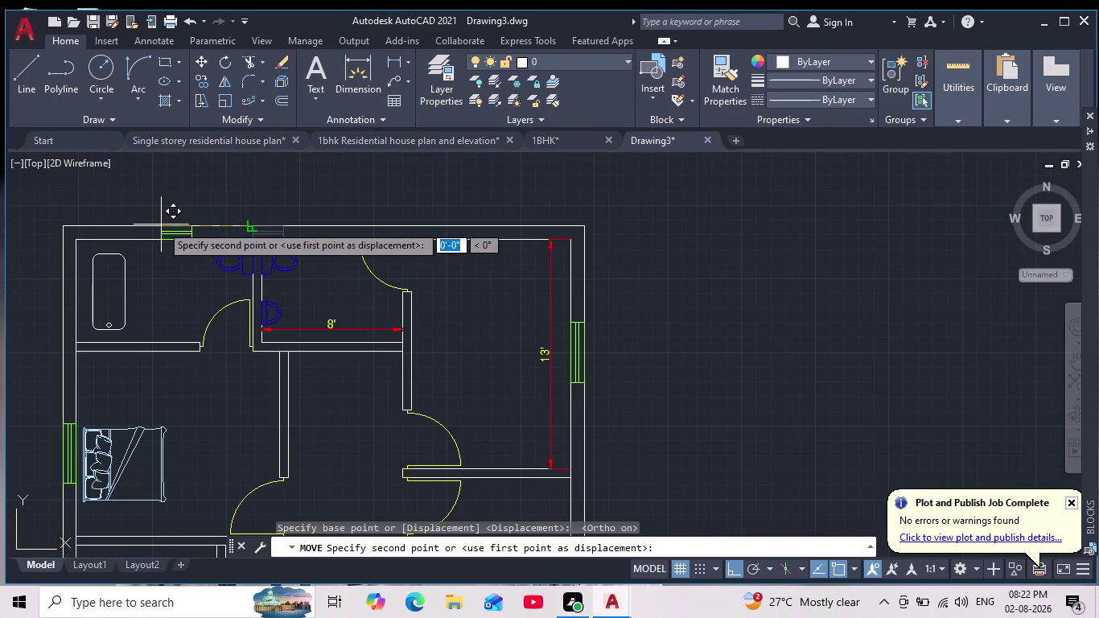
click(161, 225)
scroll(up, 3)
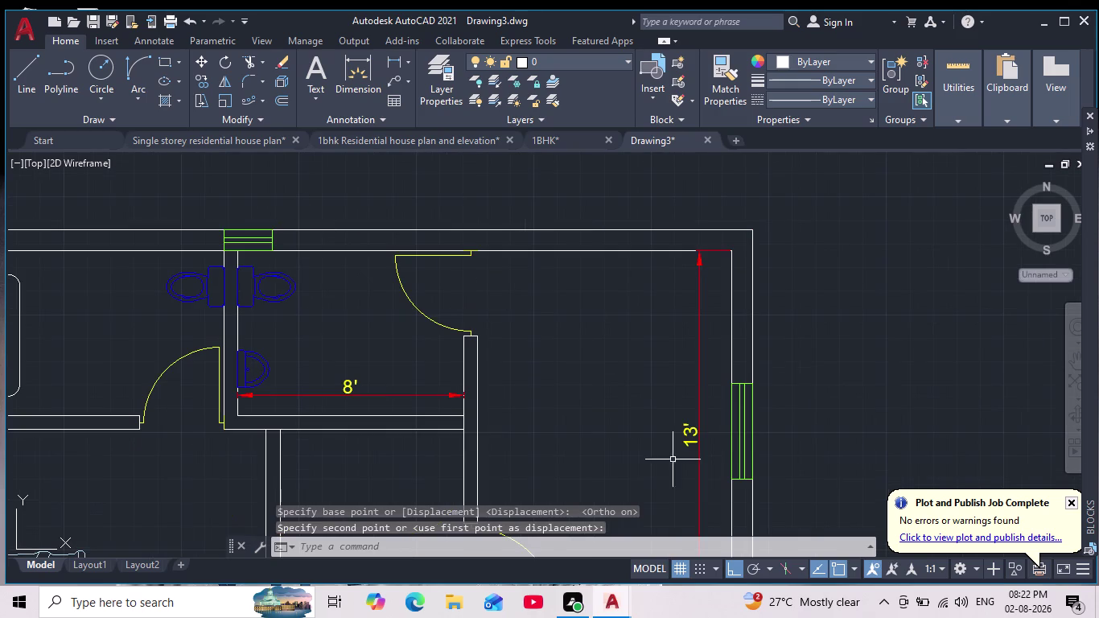
Slide the window further left along the top wall, above the bathtub.
click(832, 573)
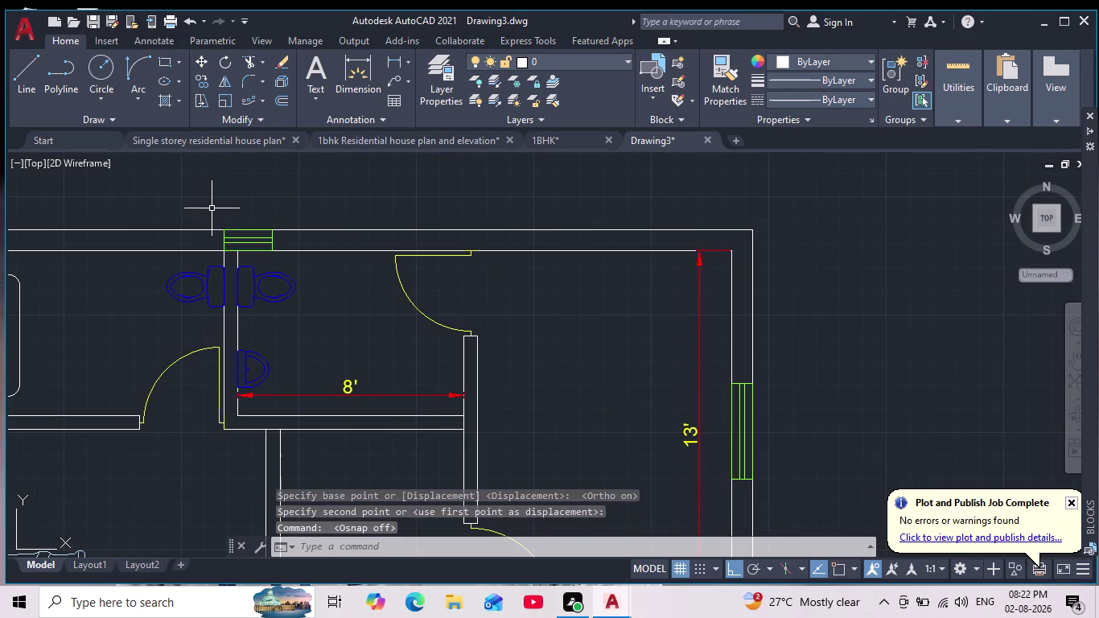
drag(207, 206, 209, 214)
click(311, 259)
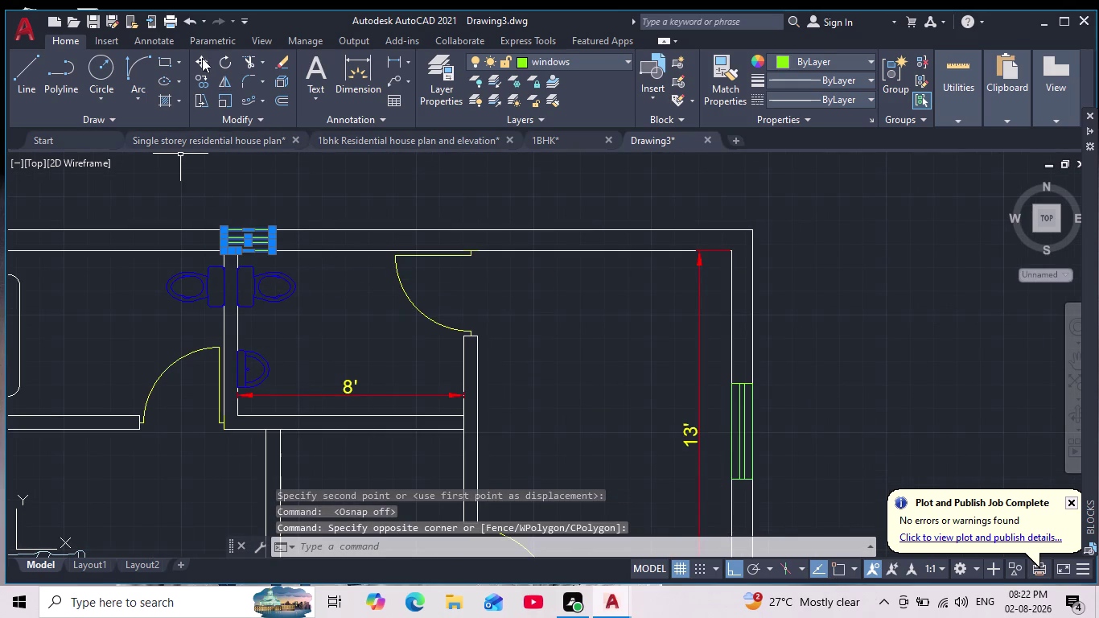
click(196, 60)
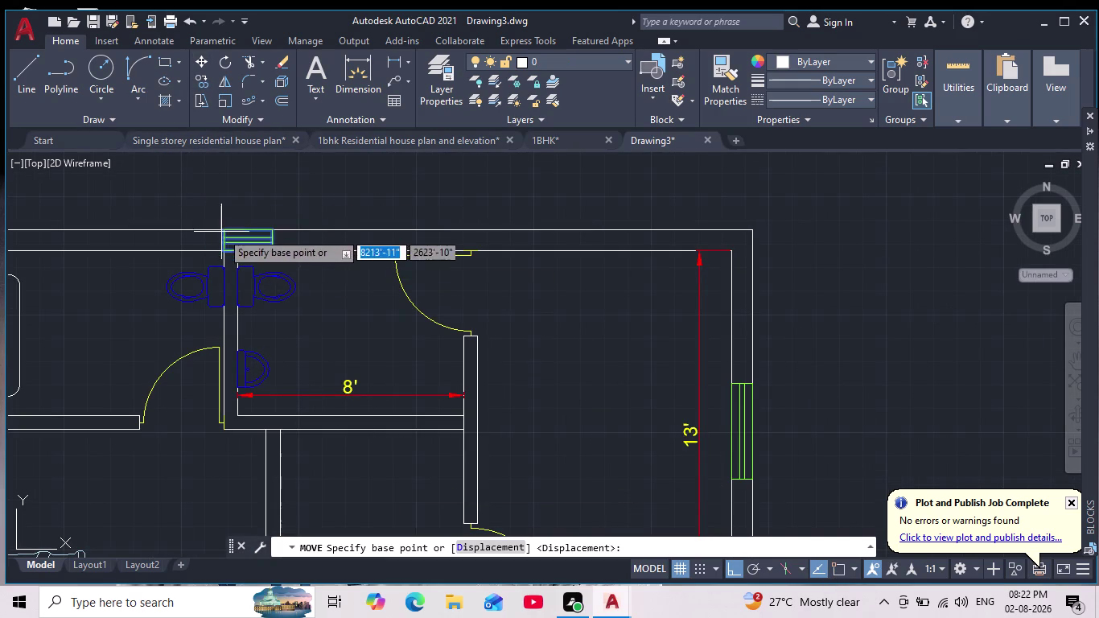
drag(221, 232, 208, 235)
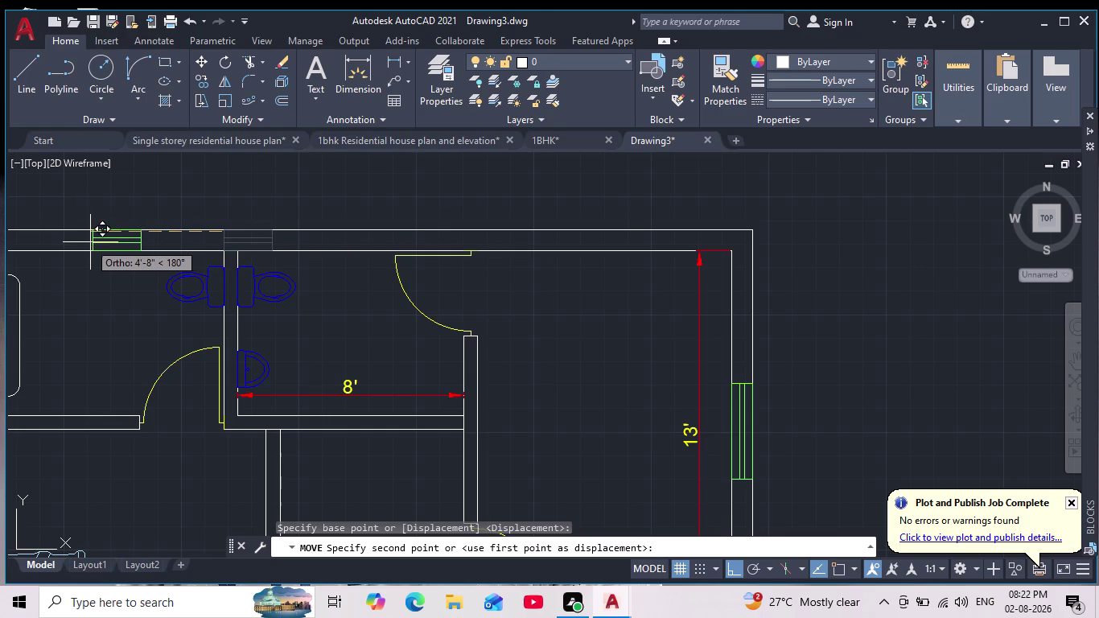
click(73, 239)
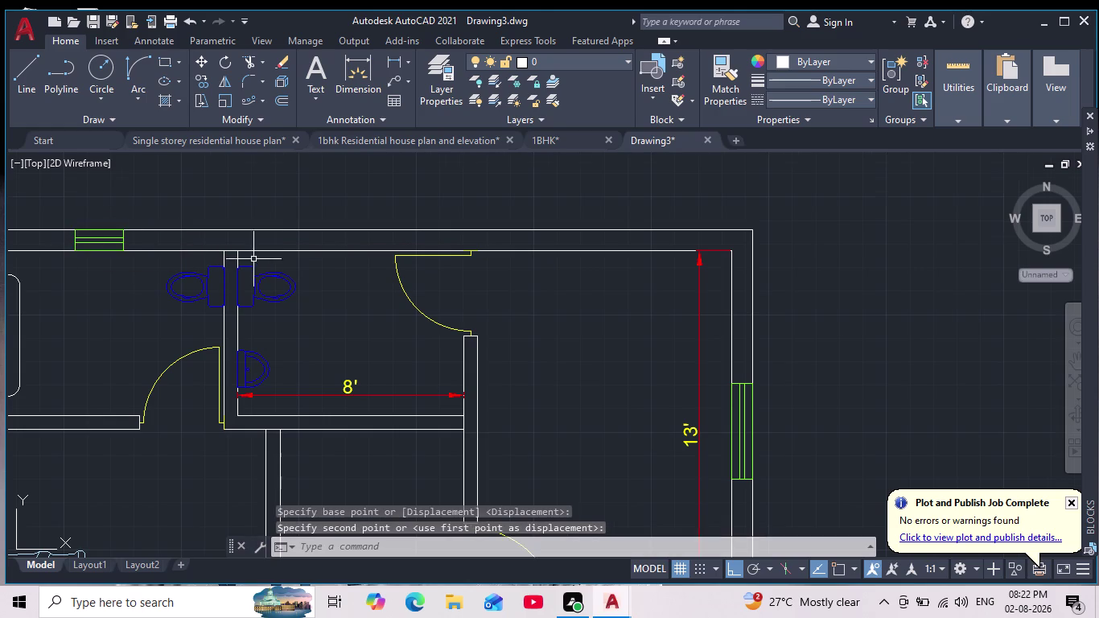
scroll(down, 3)
drag(122, 216, 134, 233)
click(188, 263)
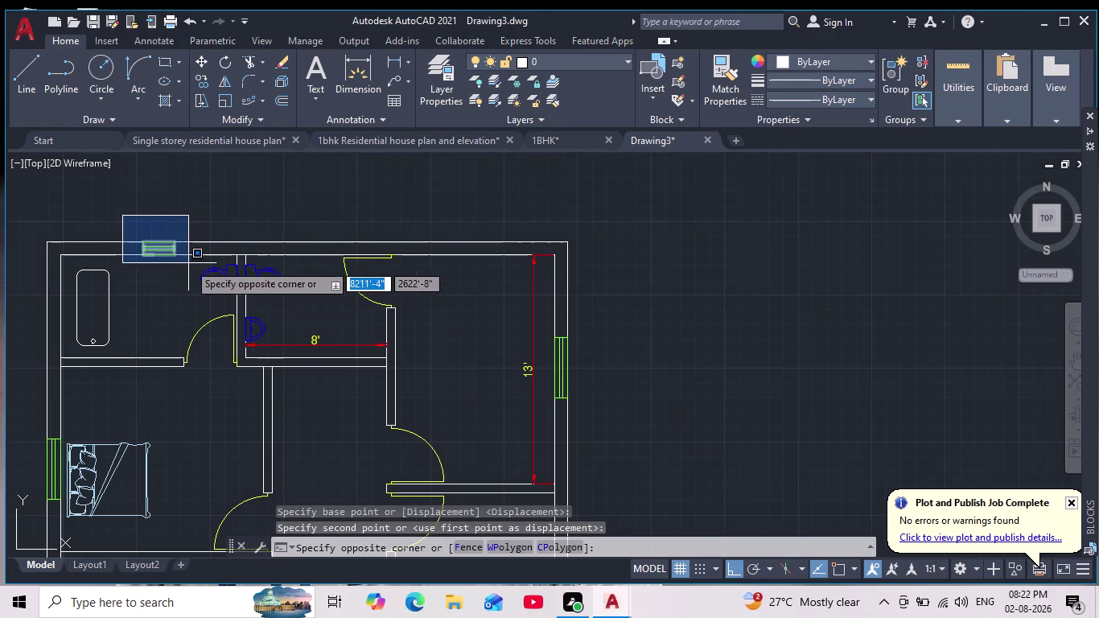
Copy the top-wall window into the second opening to the right, beside the washroom fixtures.
click(207, 74)
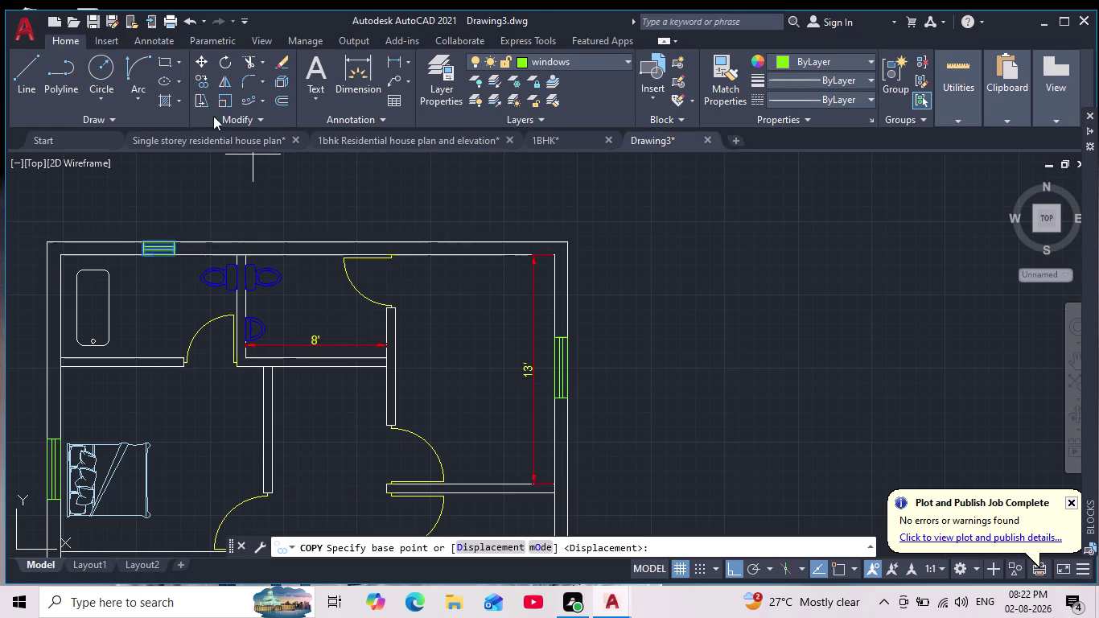
click(174, 242)
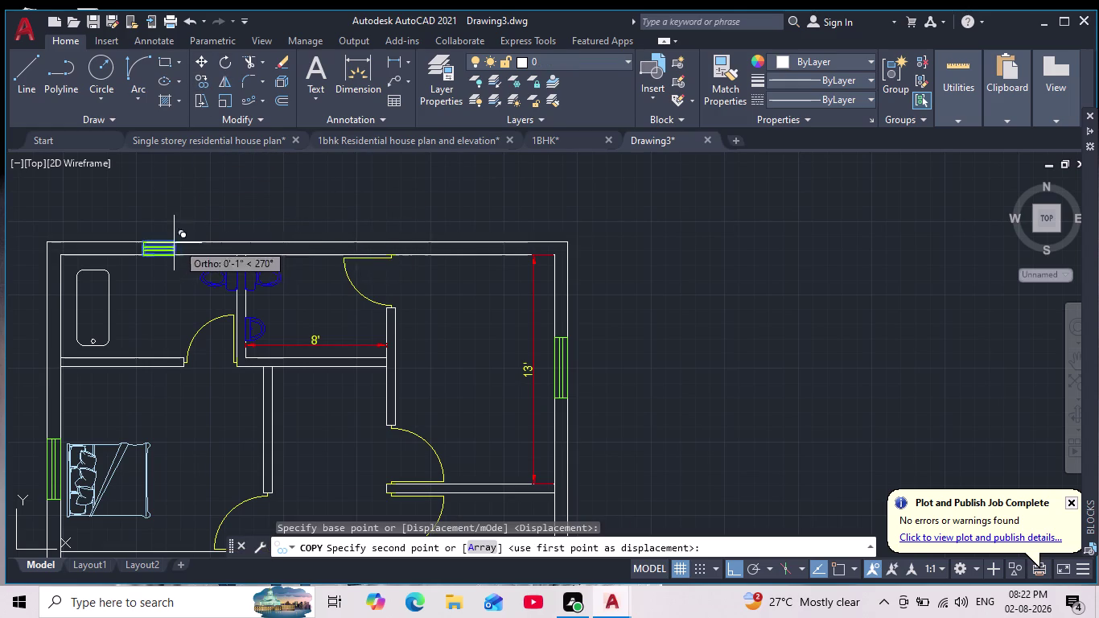
scroll(up, 3)
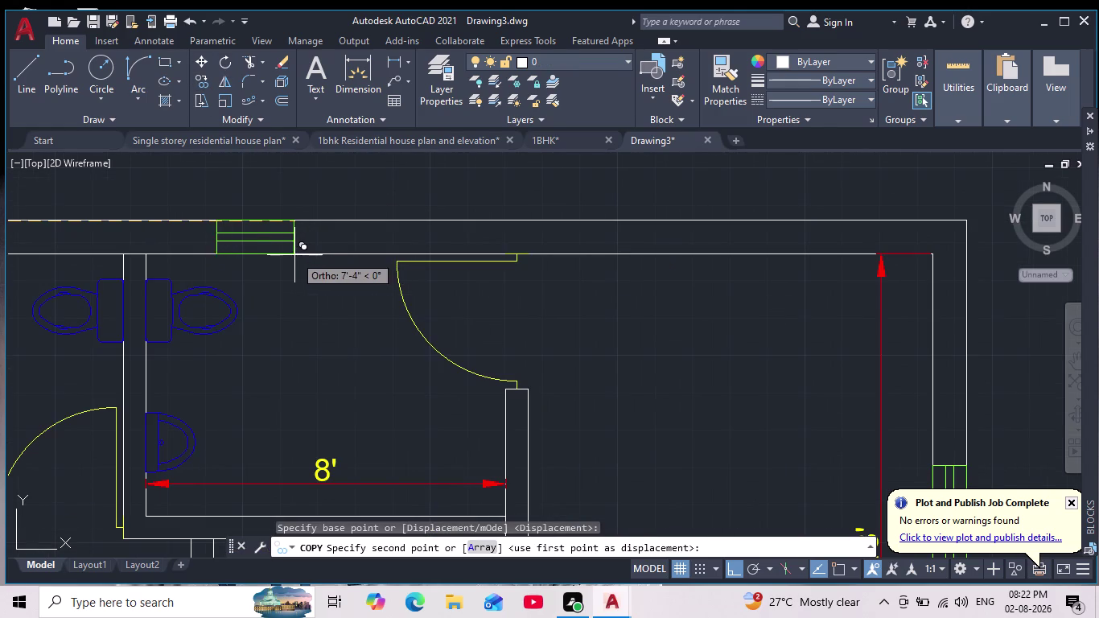
click(315, 255)
key(Escape)
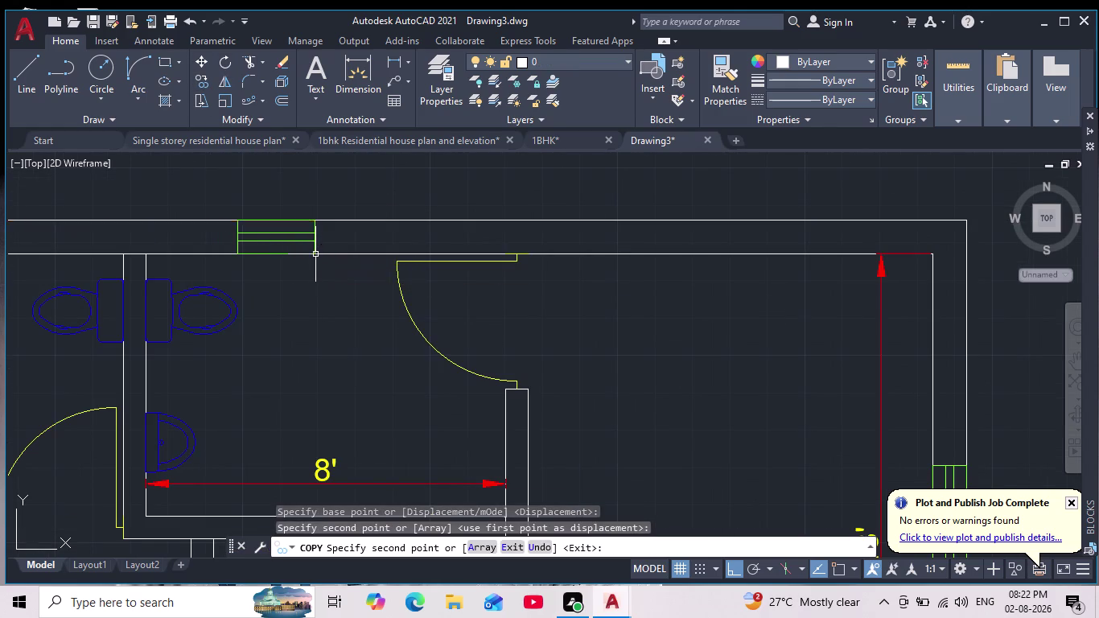
scroll(down, 3)
middle_drag(328, 358, 305, 340)
scroll(down, 3)
scroll(up, 3)
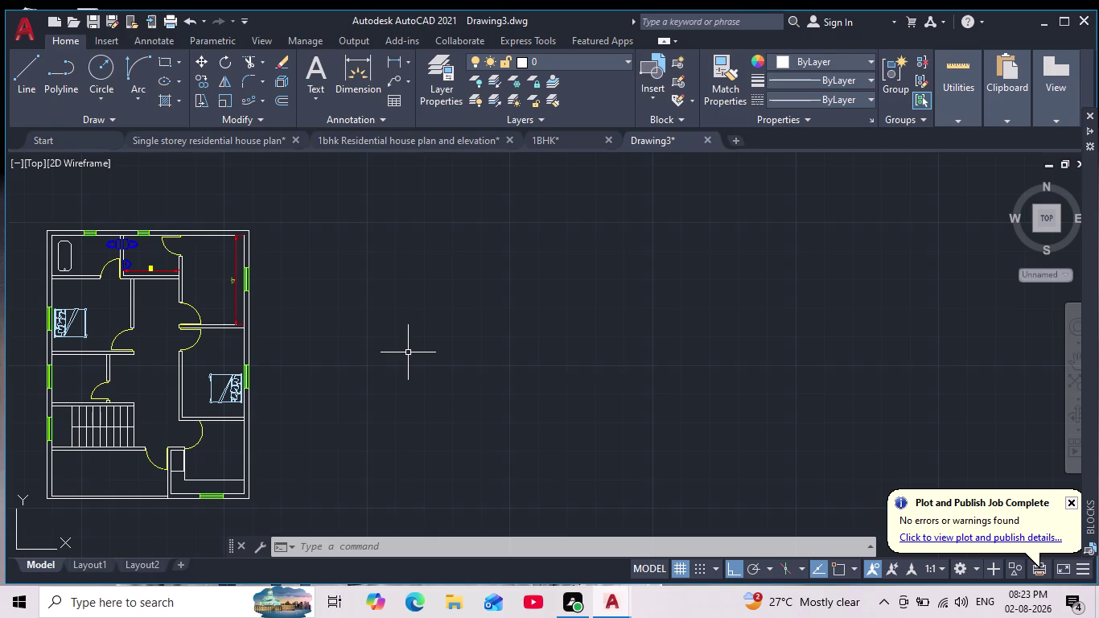
Draw a small circle centred in the room just below the staircase.
scroll(down, 3)
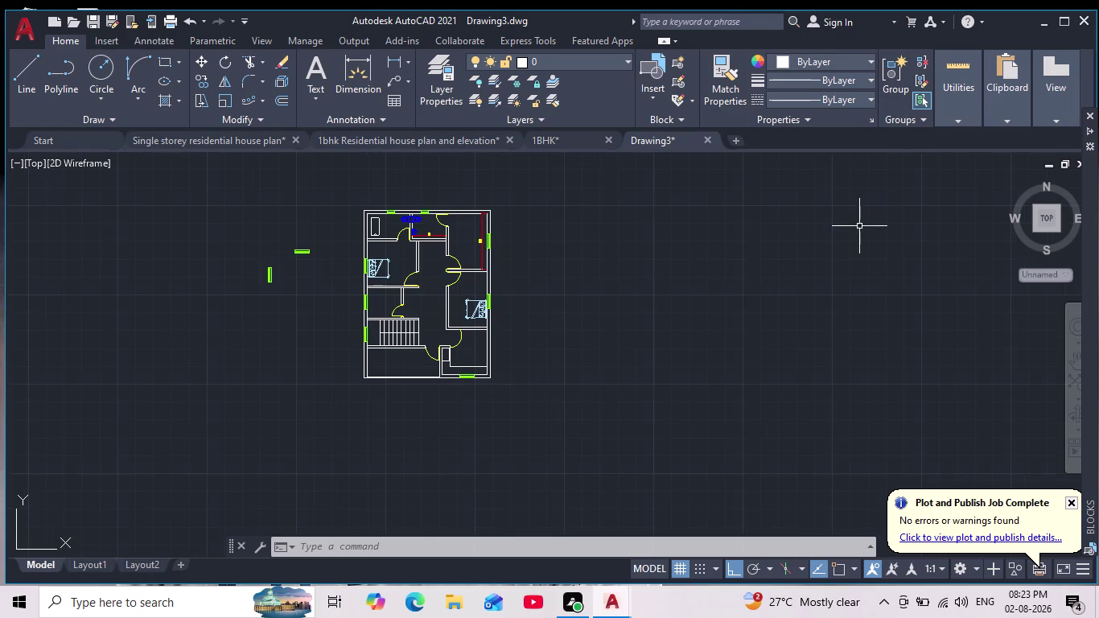
scroll(up, 3)
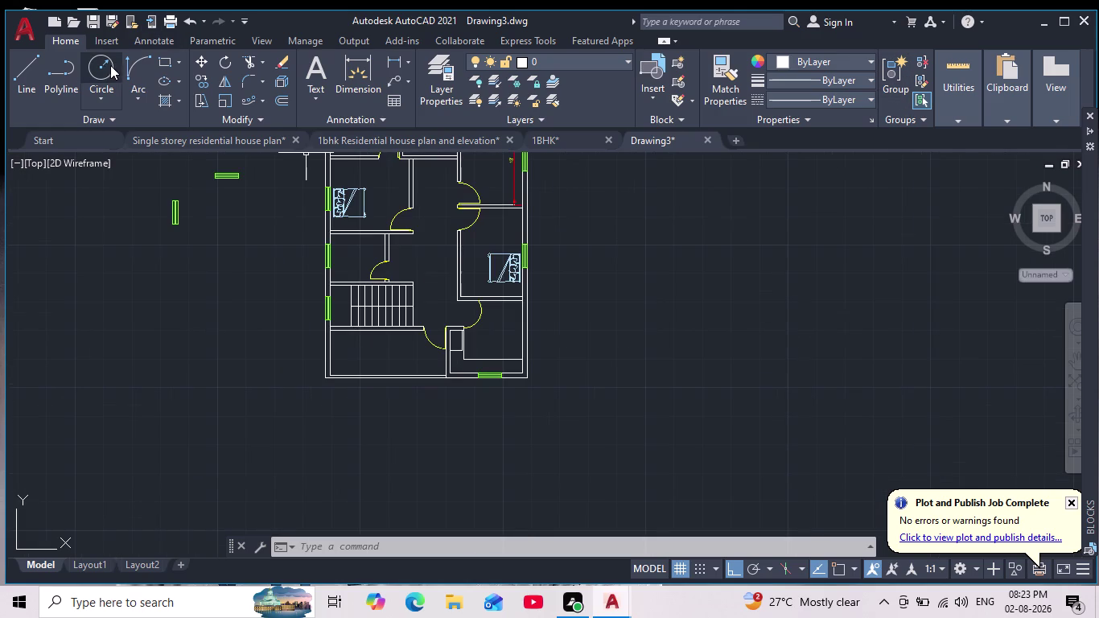
click(107, 67)
scroll(up, 3)
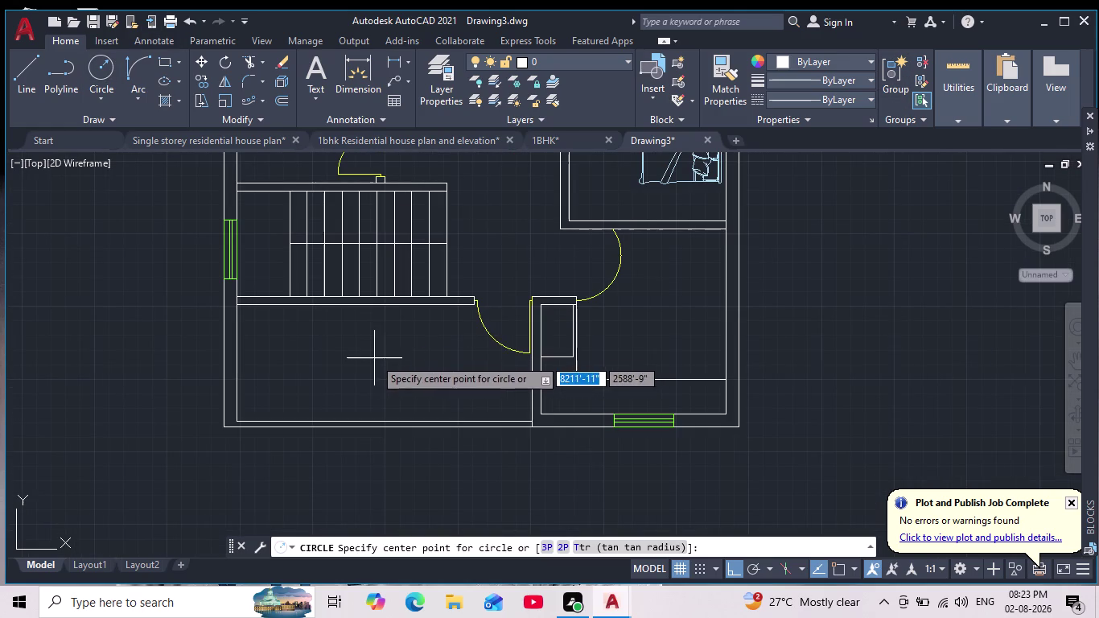
click(373, 358)
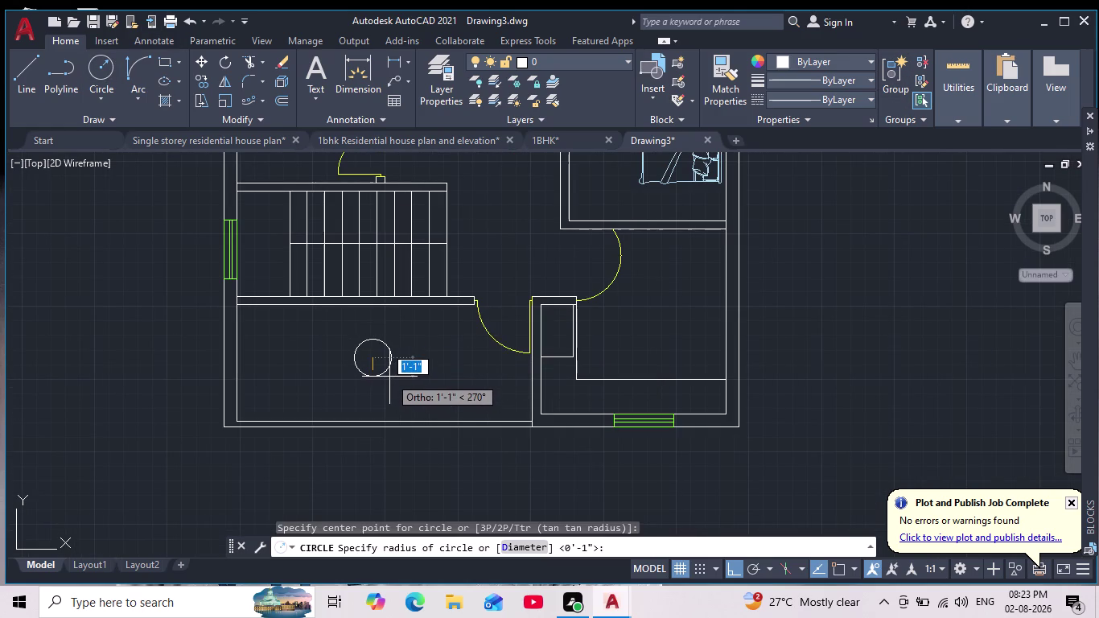
click(394, 377)
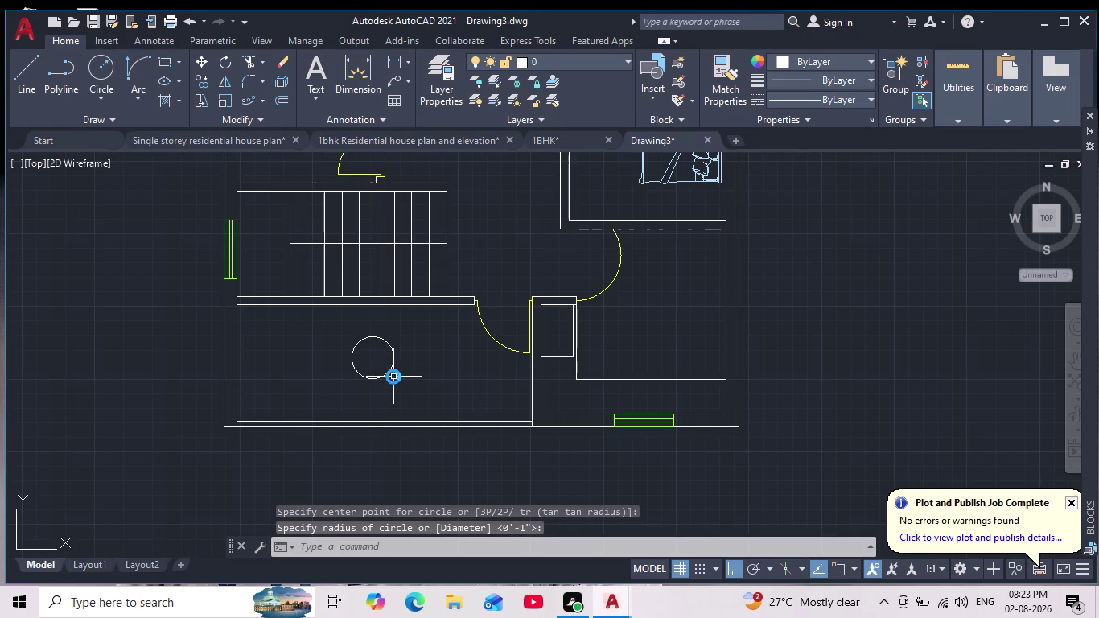
Start the OFFSET command with an offset distance of 1.
key(o)
key(Return)
key(1)
key(Return)
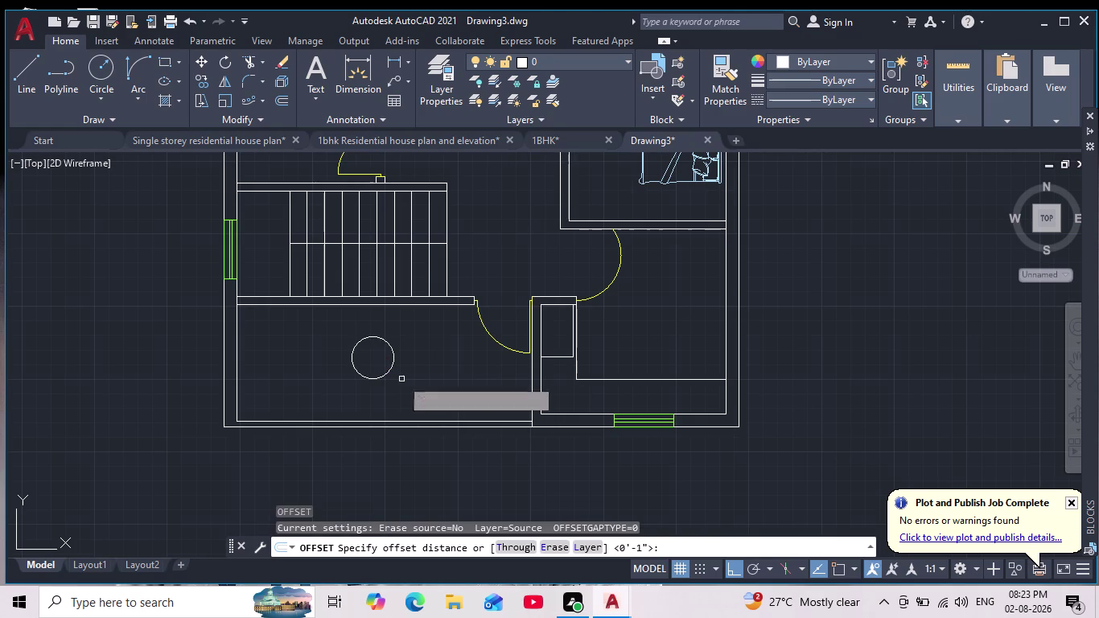
Offset the small circle outward by 1 to form a concentric ring.
click(381, 340)
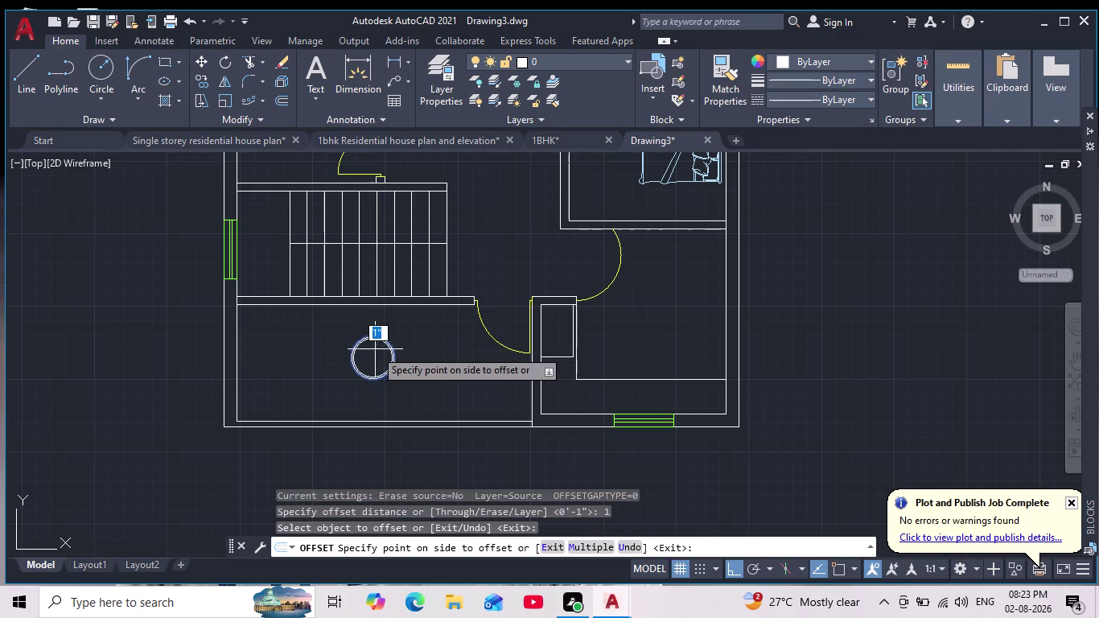
click(375, 352)
scroll(down, 3)
scroll(up, 3)
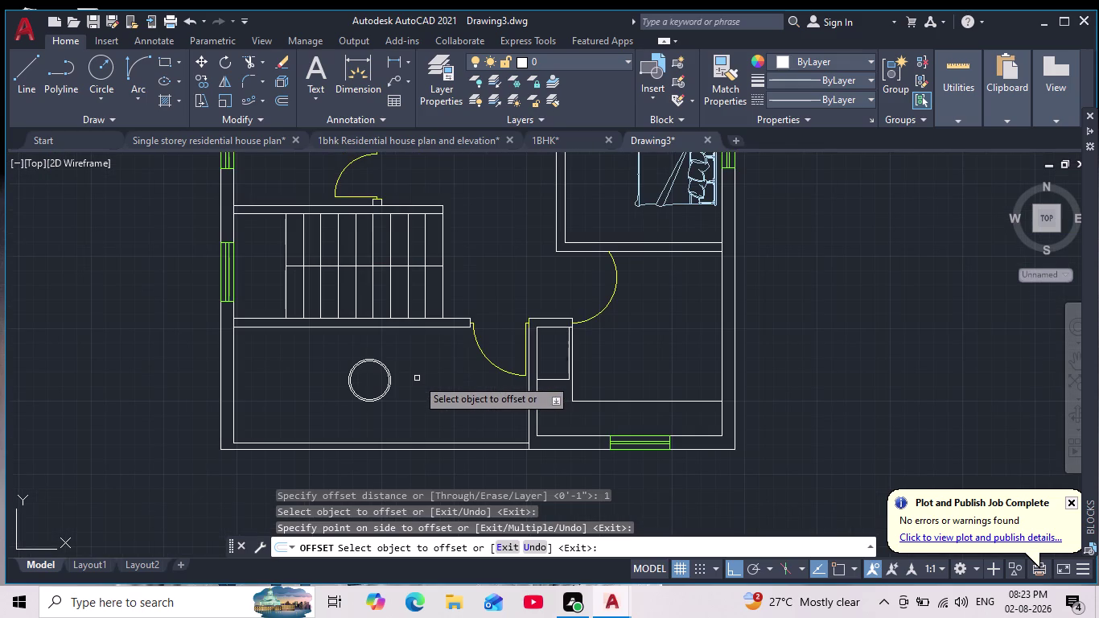
key(Escape)
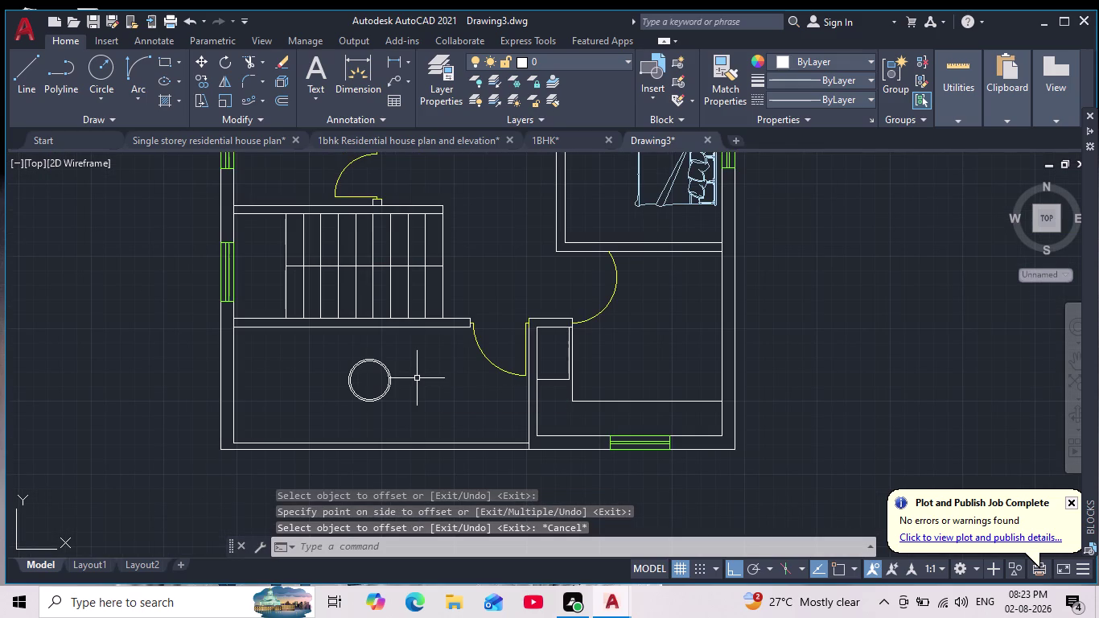
click(162, 64)
Draw a small rectangle inside the inner circle of the floor trap.
scroll(up, 3)
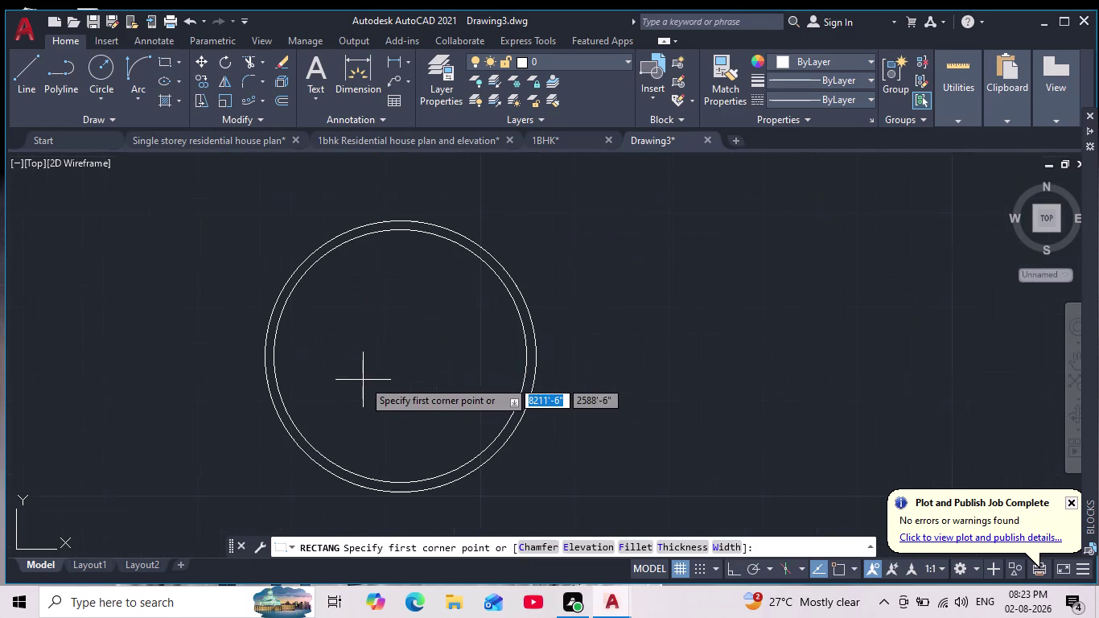
drag(364, 366, 373, 367)
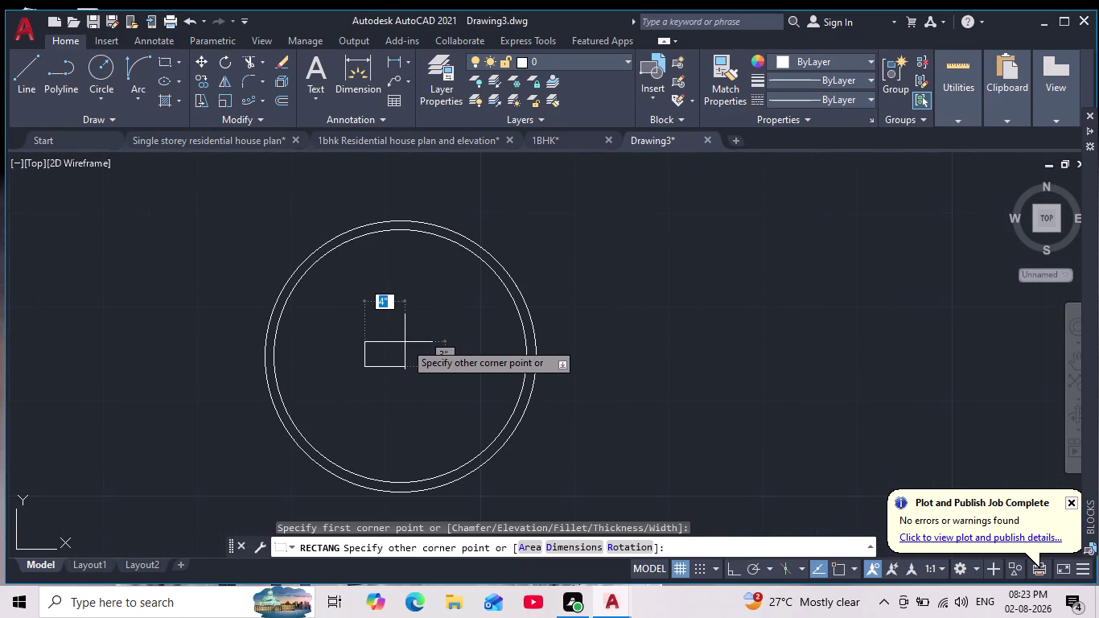
click(405, 341)
scroll(down, 3)
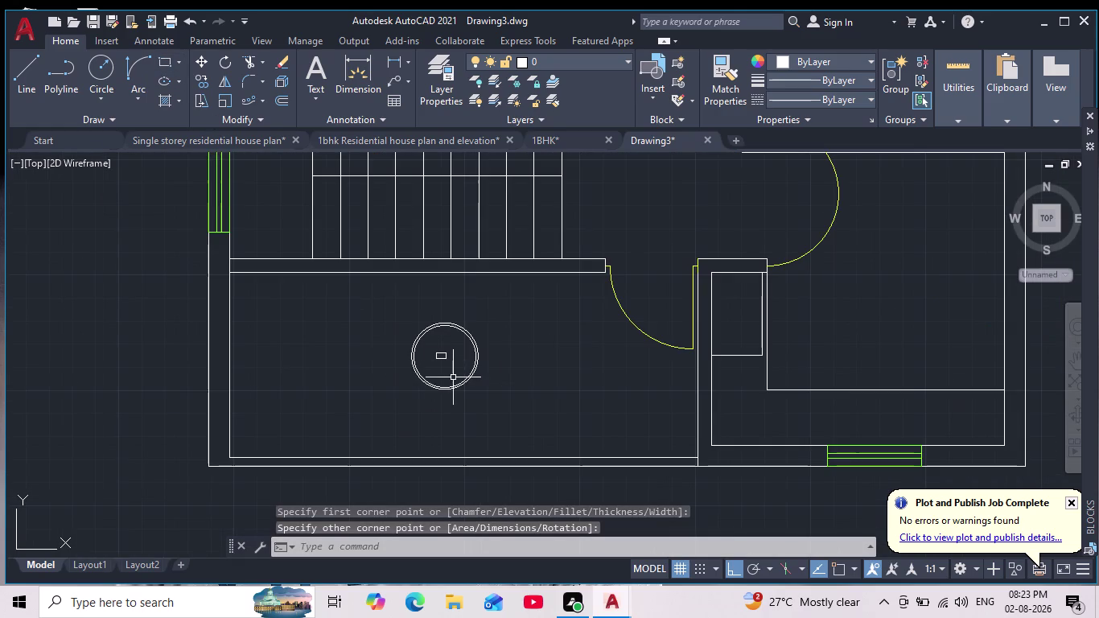
scroll(up, 3)
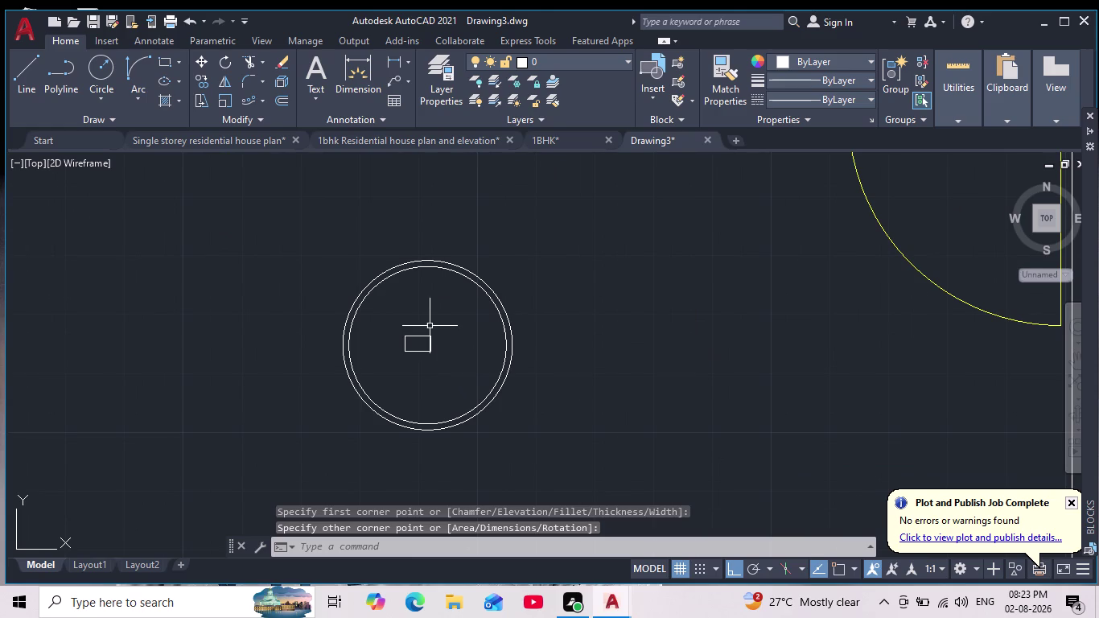
click(397, 316)
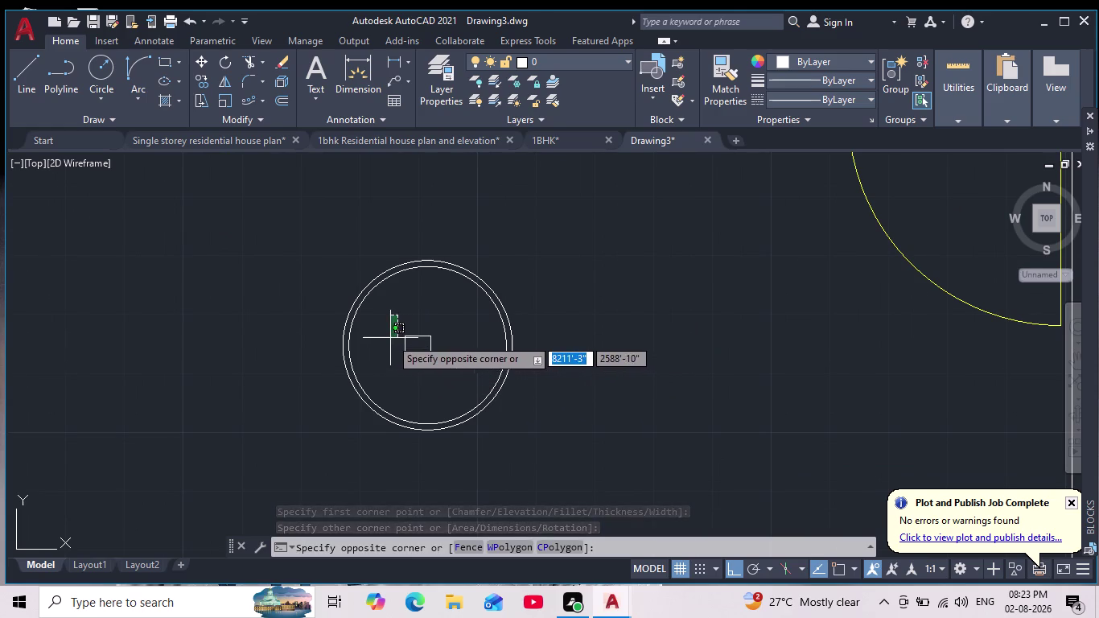
click(391, 338)
click(19, 66)
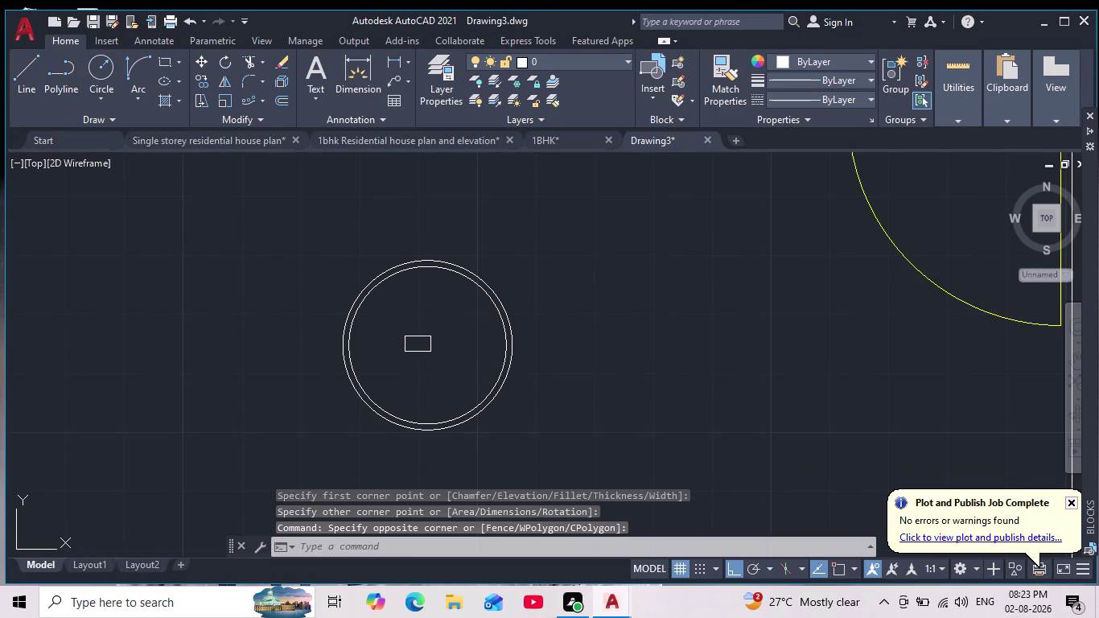
scroll(up, 3)
Draw a slanted line across the small rectangle with Ortho turned off.
click(331, 312)
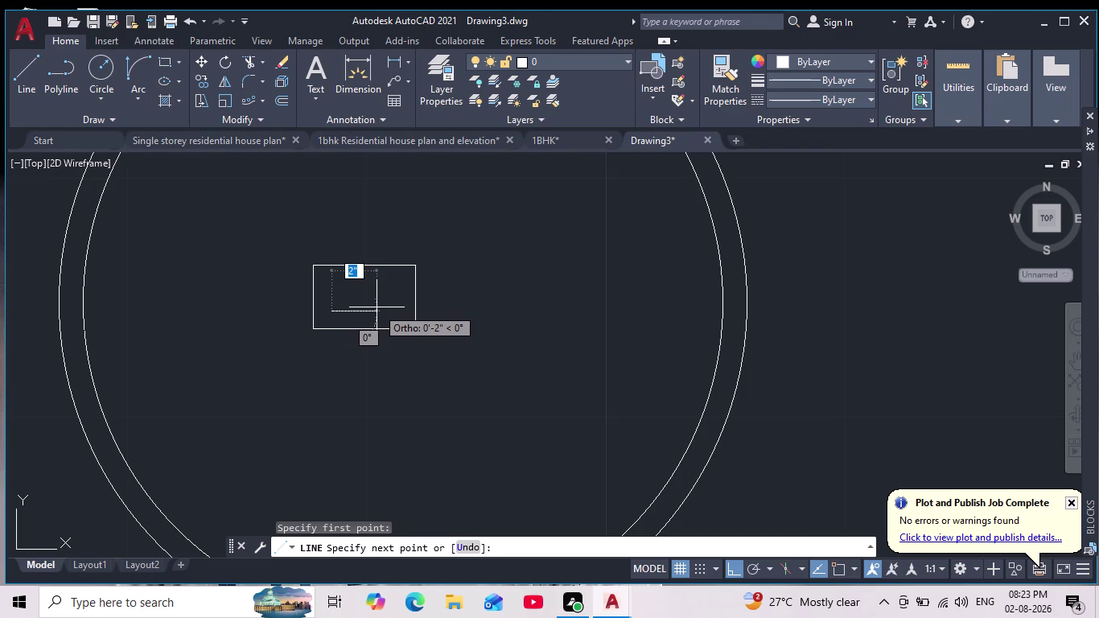
click(728, 573)
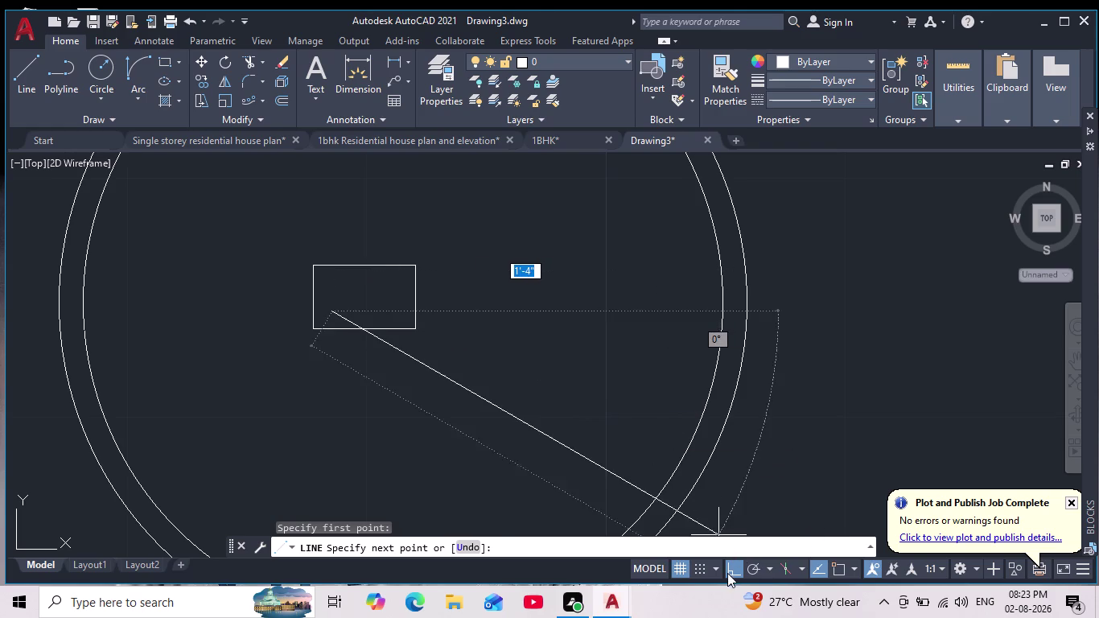
scroll(up, 3)
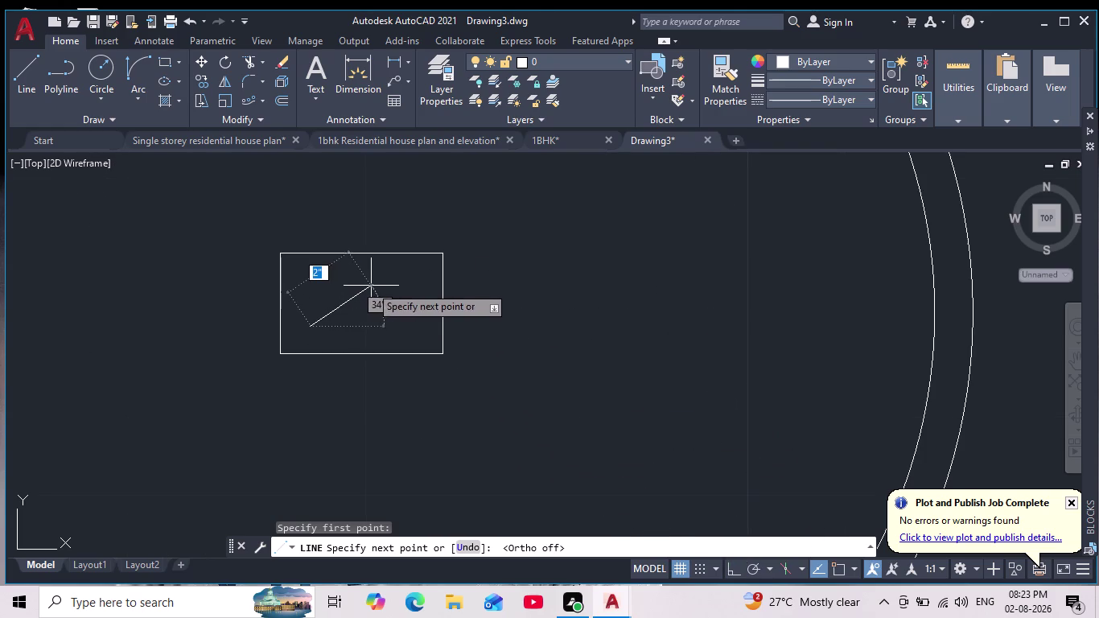
click(374, 283)
key(Escape)
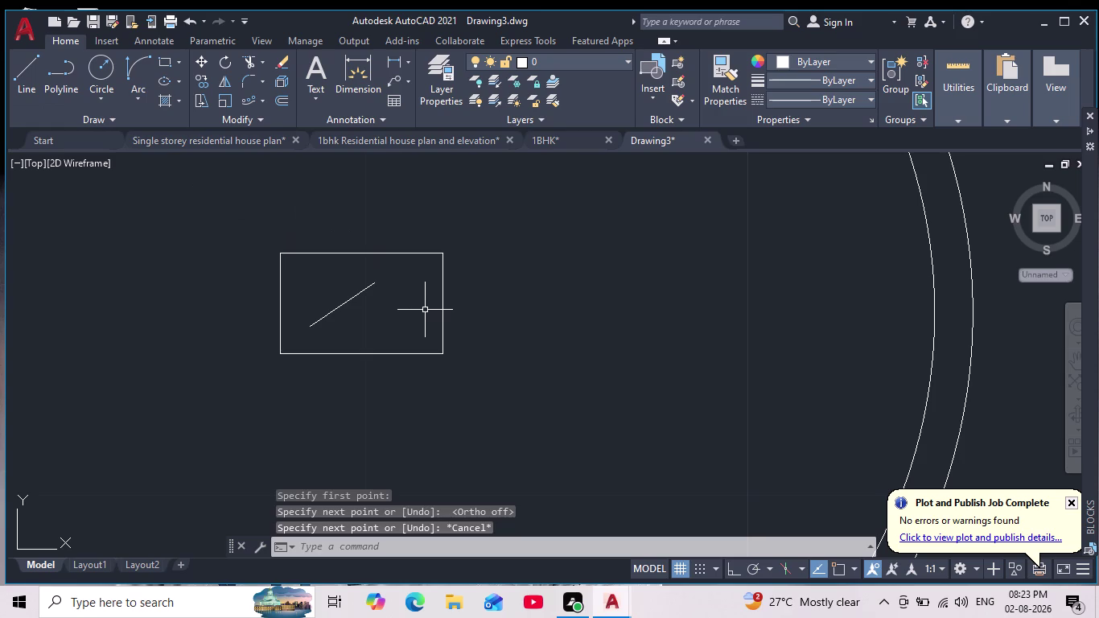
Cancel an attempted offset and select the diagonal line.
key(o)
key(Return)
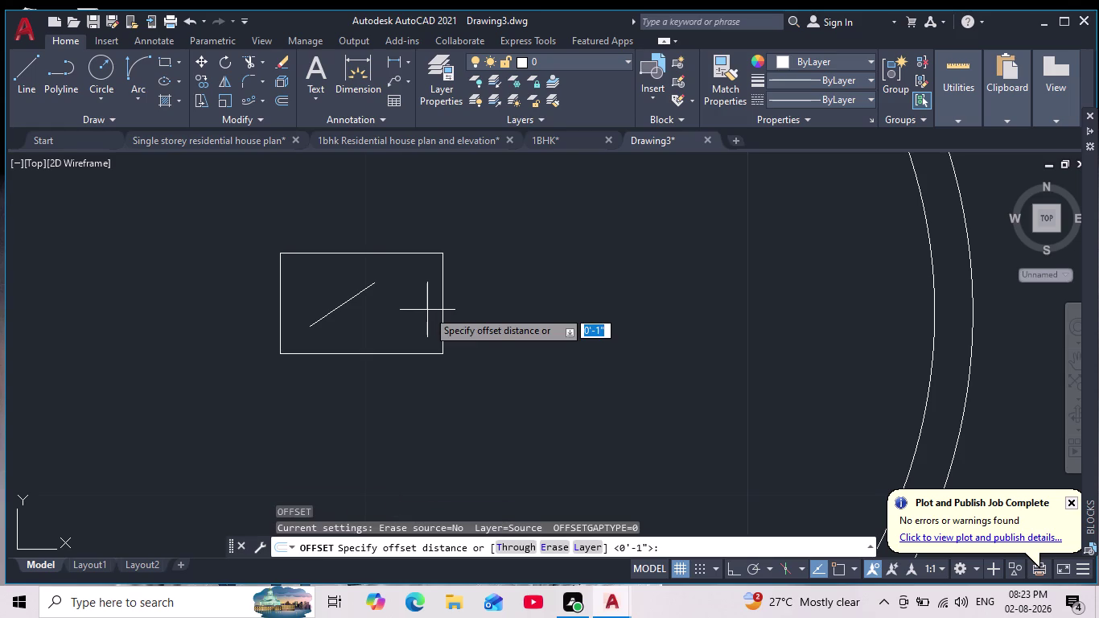
key(Escape)
click(342, 297)
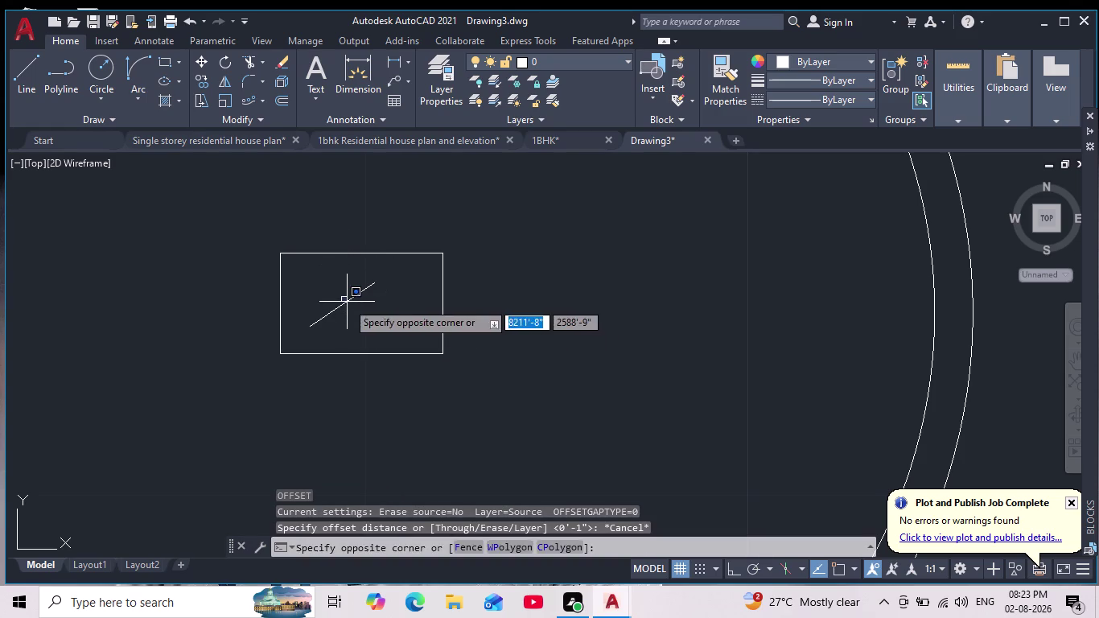
click(346, 301)
click(353, 307)
click(338, 298)
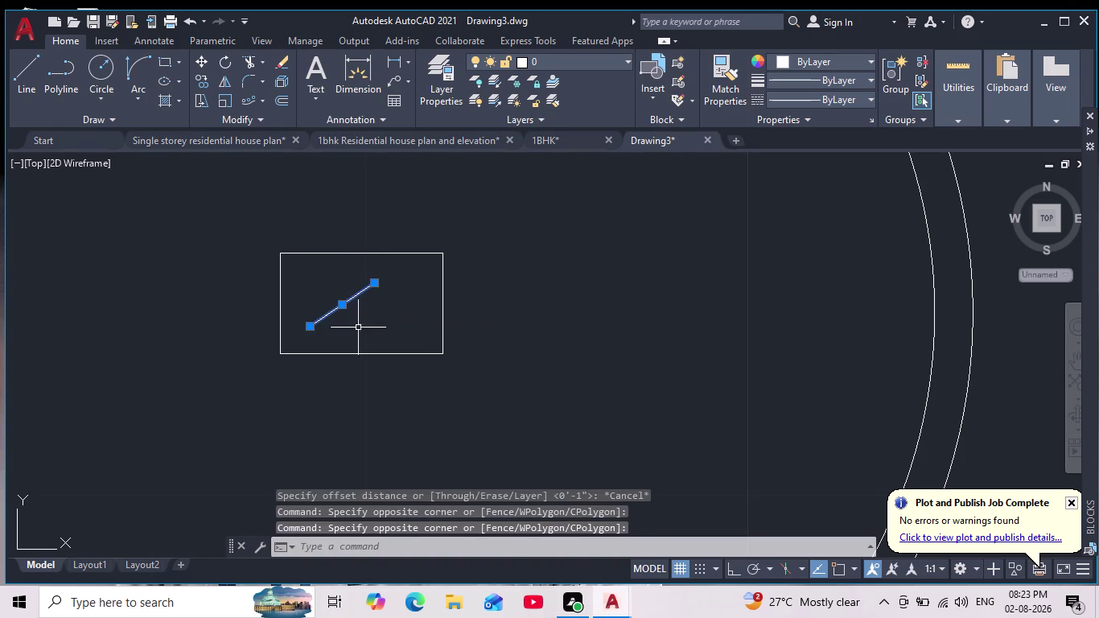
click(201, 79)
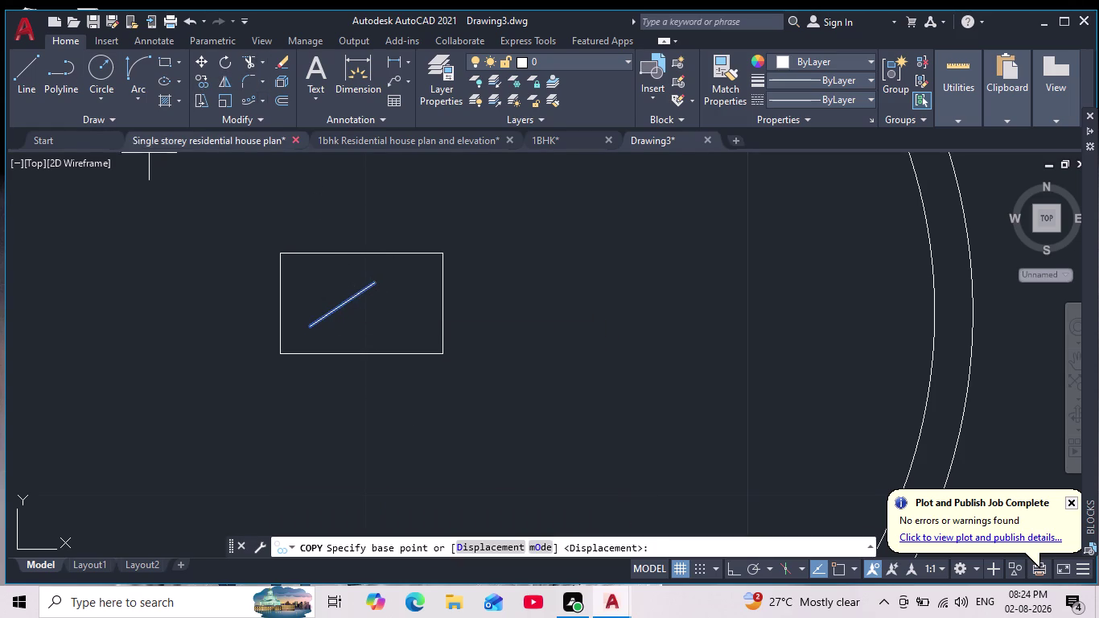
Copy the diagonal line several times to fill the rectangle with parallel lines.
click(379, 286)
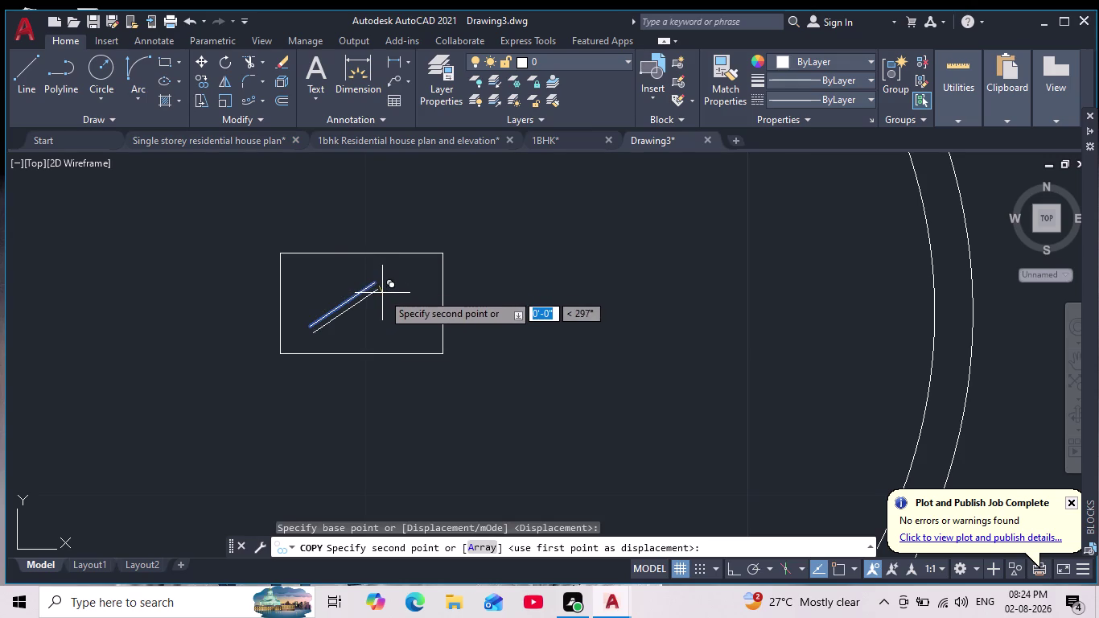
click(392, 288)
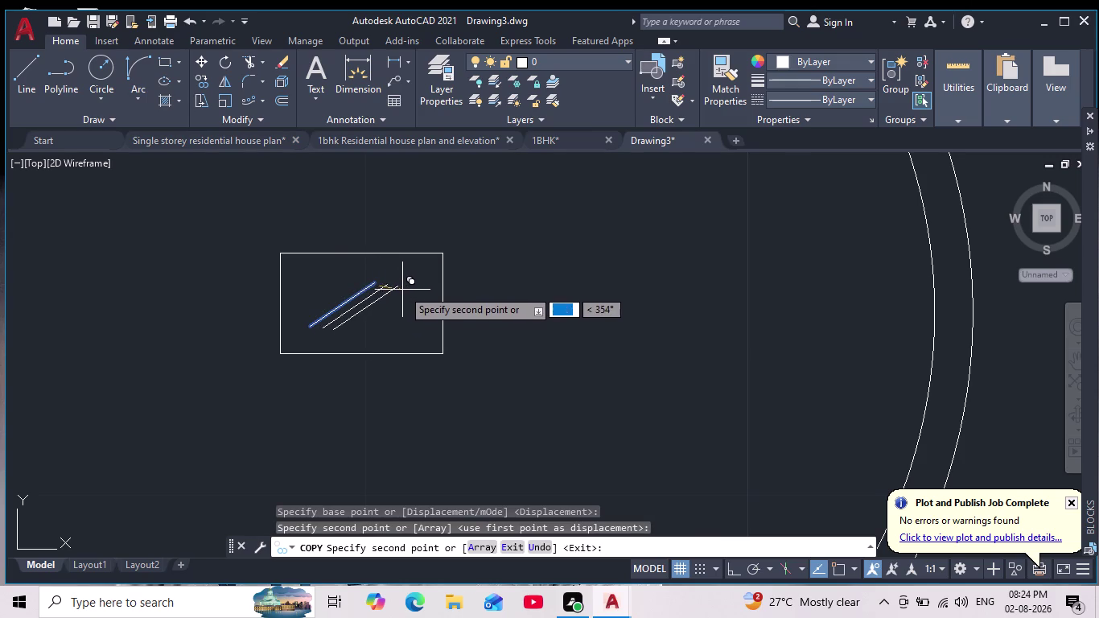
click(407, 292)
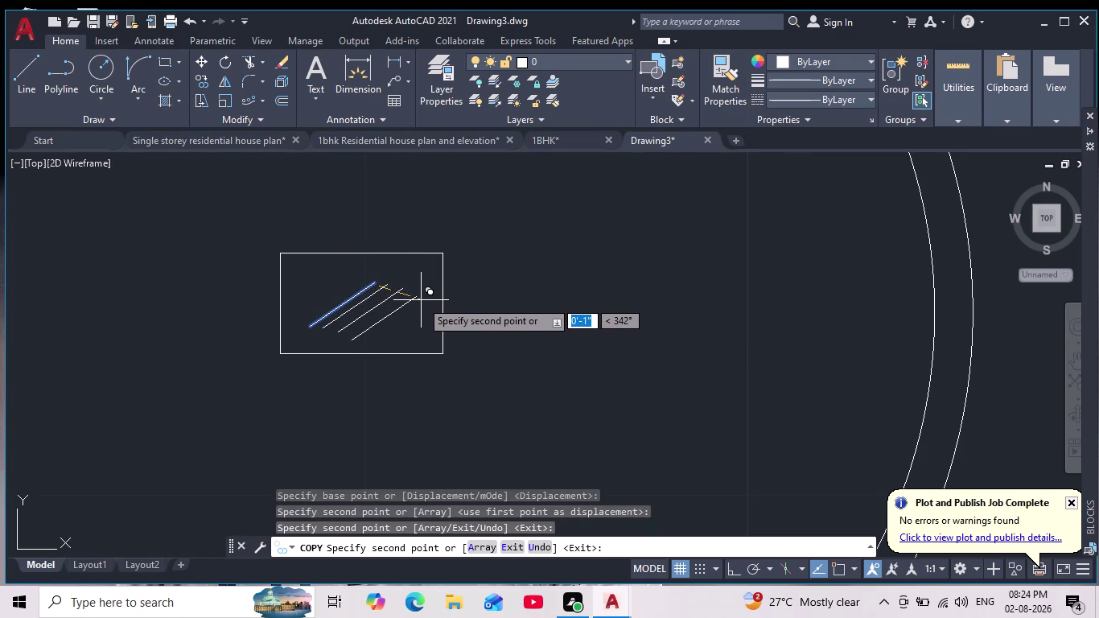
click(418, 297)
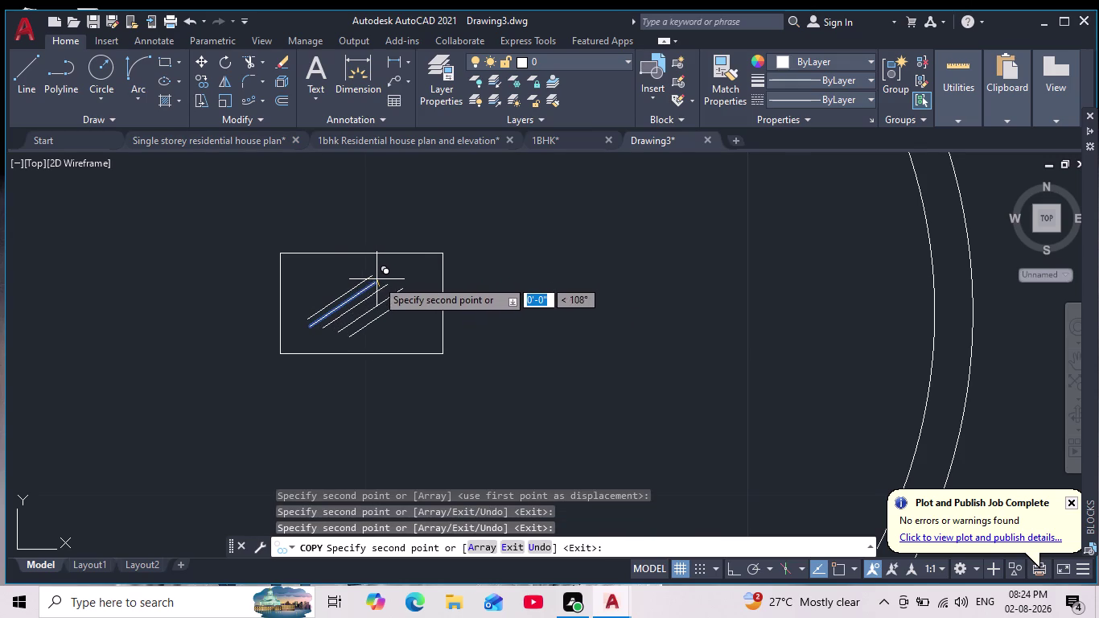
click(376, 279)
click(369, 272)
key(Return)
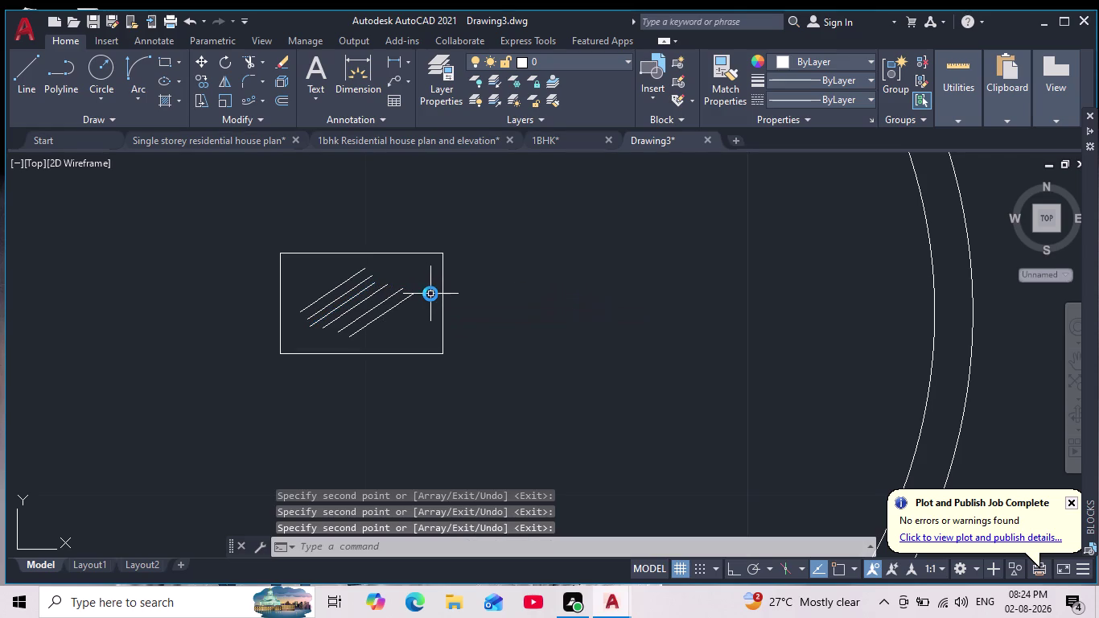
Zoom out and browse for a block library file in the Blocks palette Libraries.
scroll(down, 3)
scroll(down, 3)
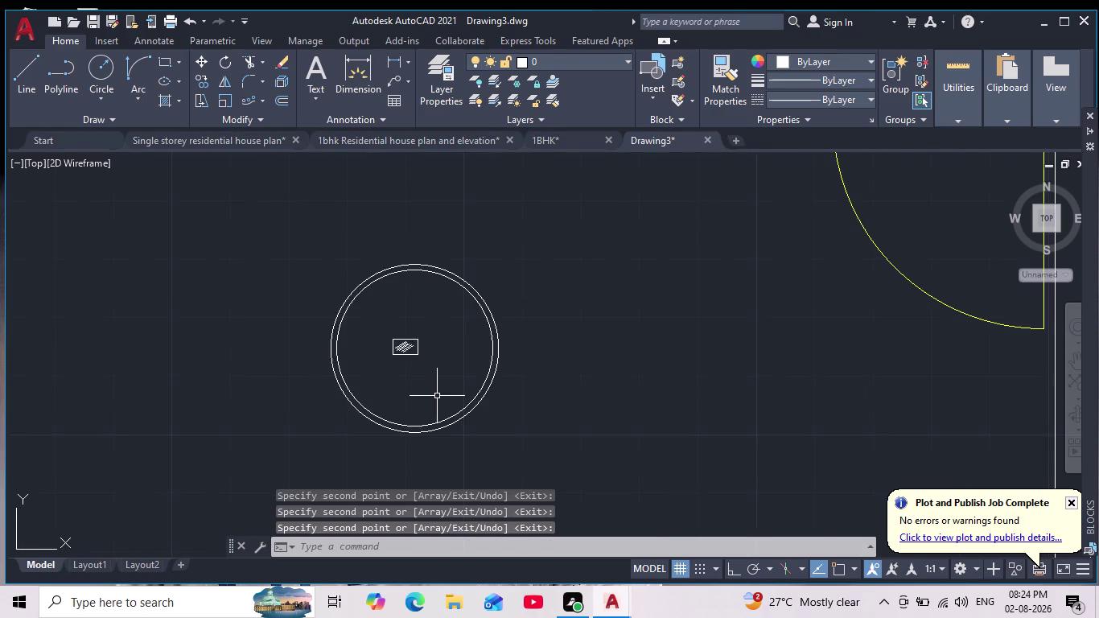
scroll(down, 3)
middle_drag(434, 395, 381, 378)
scroll(up, 3)
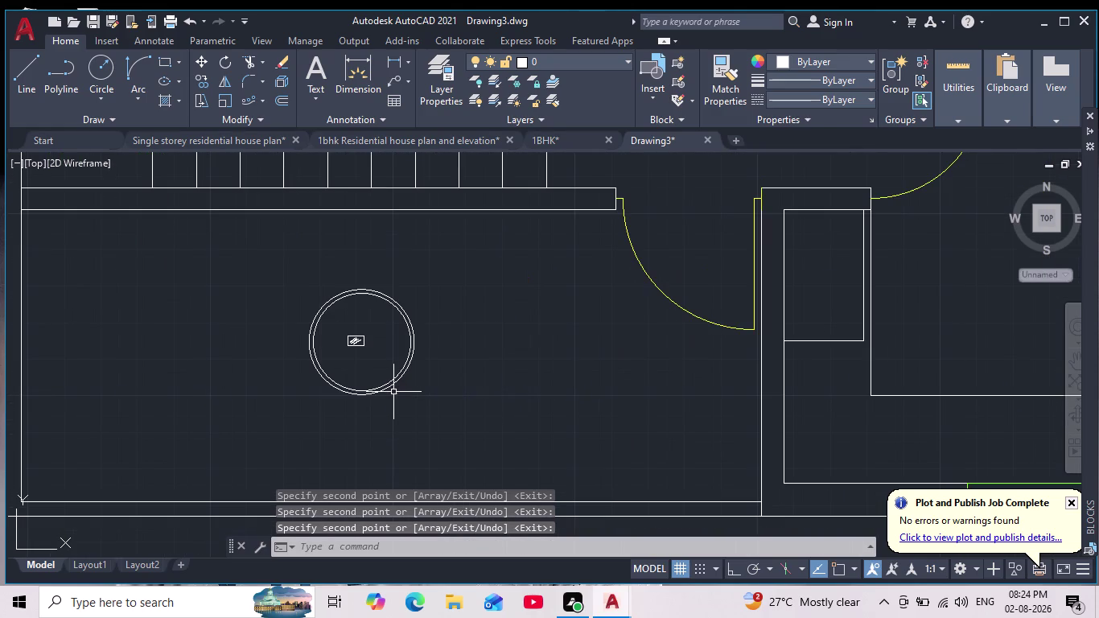
scroll(down, 3)
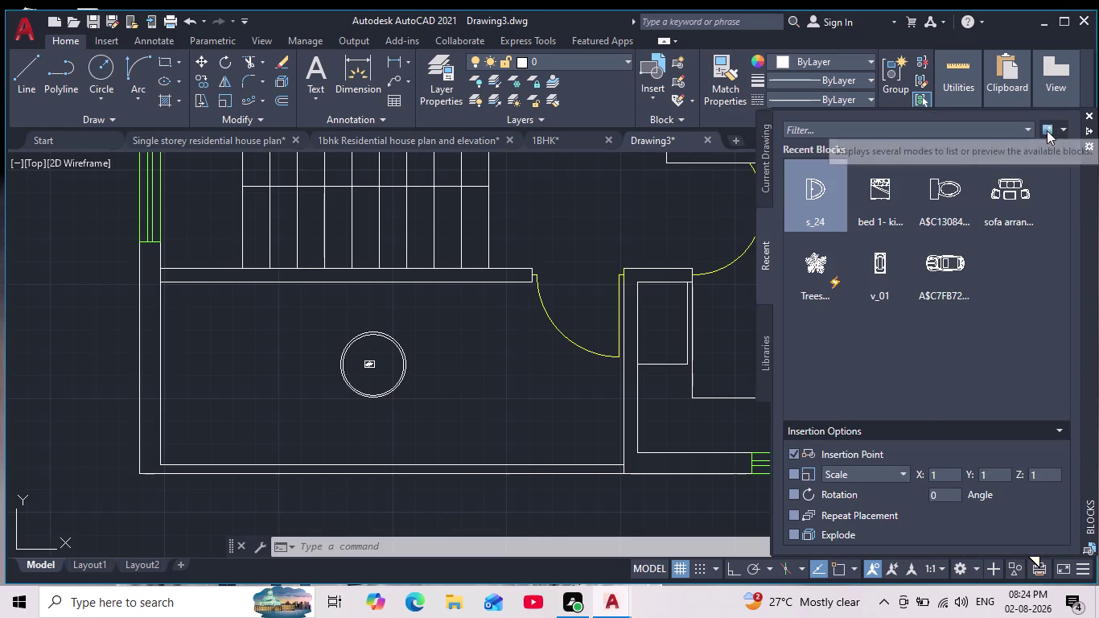
click(761, 356)
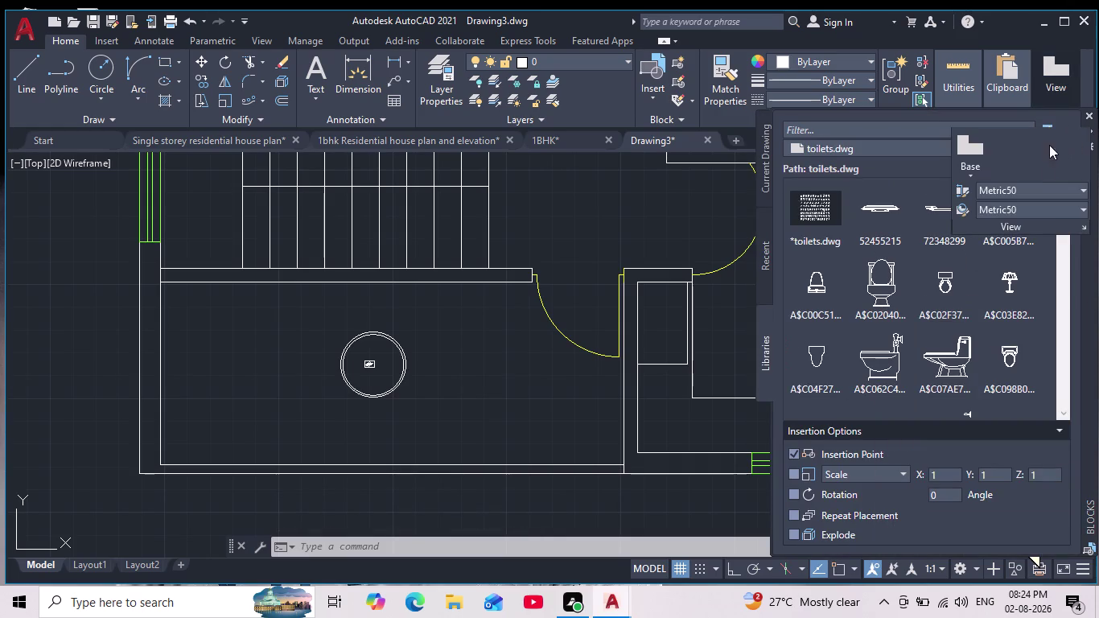
click(1049, 145)
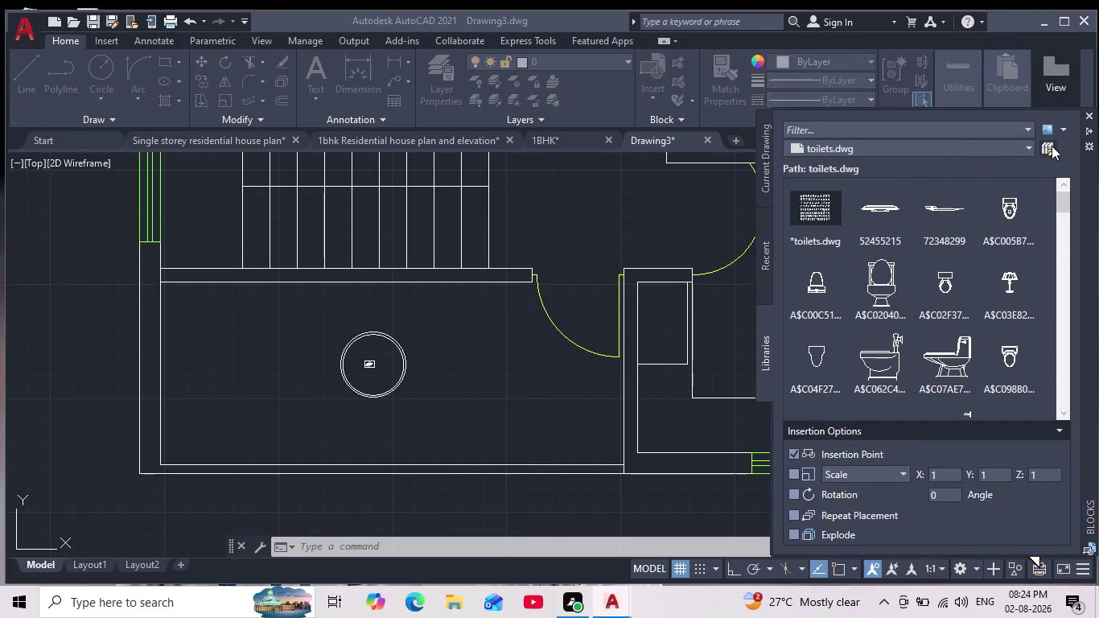
scroll(down, 3)
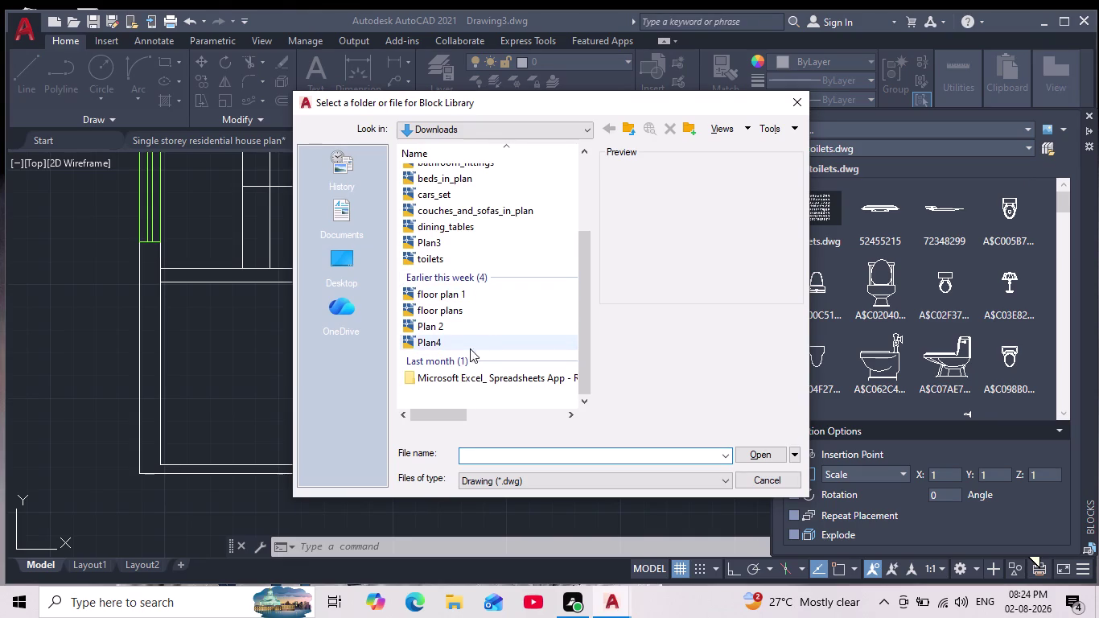
click(343, 263)
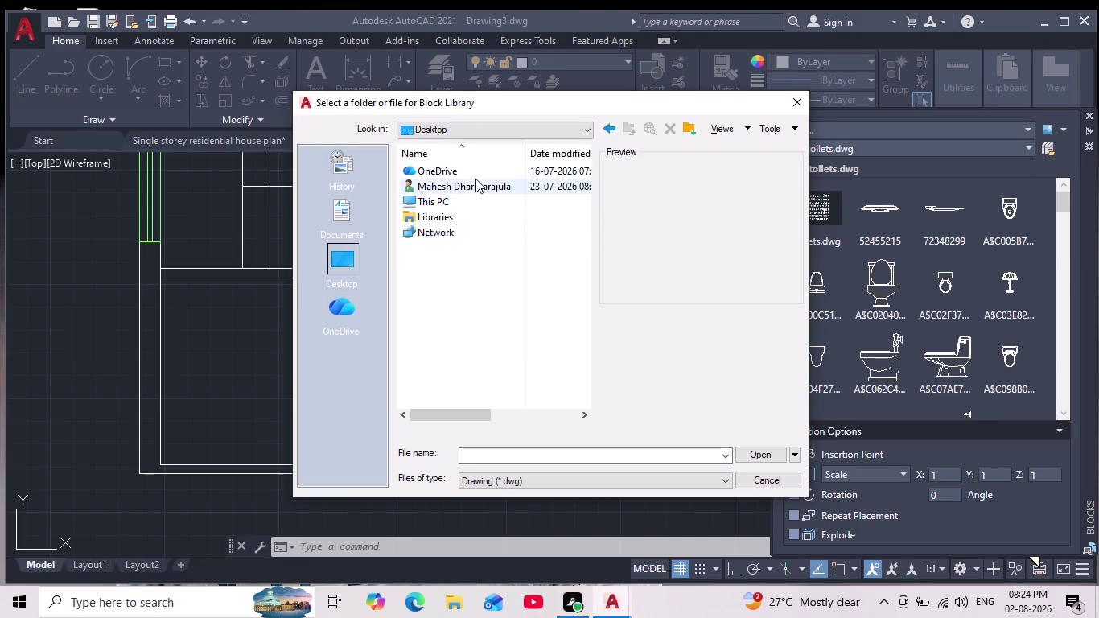
double_click(457, 199)
triple_click(473, 201)
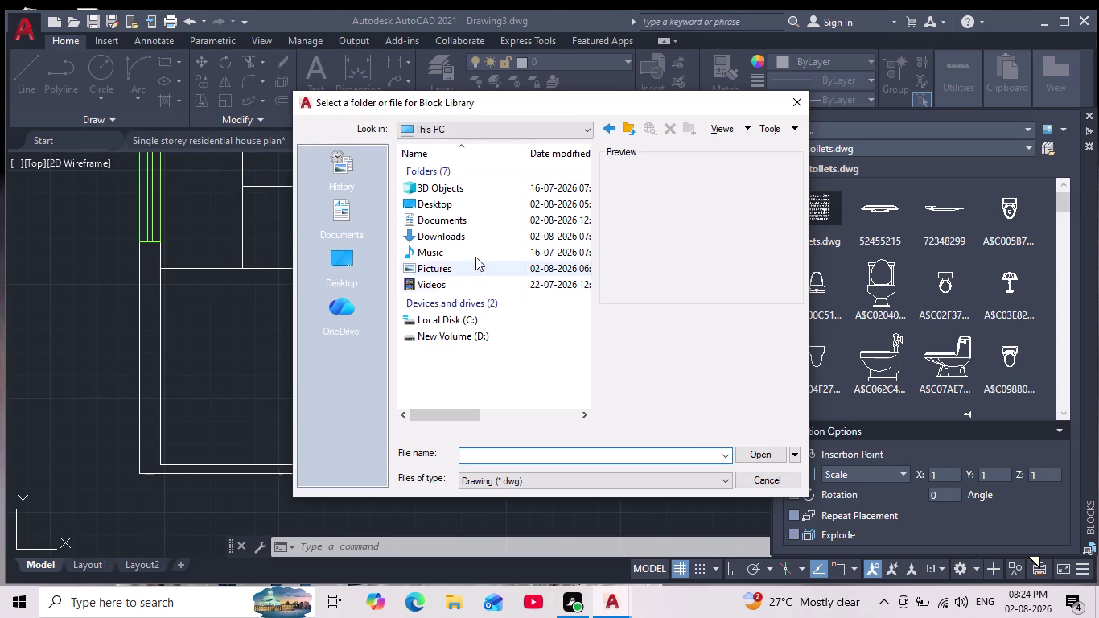
double_click(483, 235)
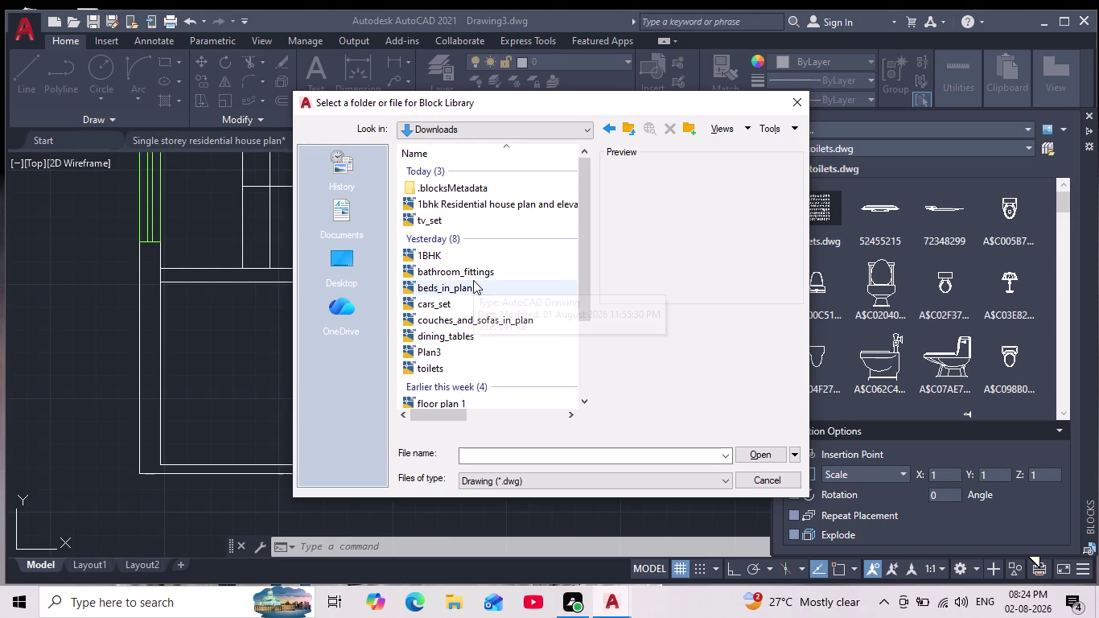
scroll(down, 3)
scroll(down, 3)
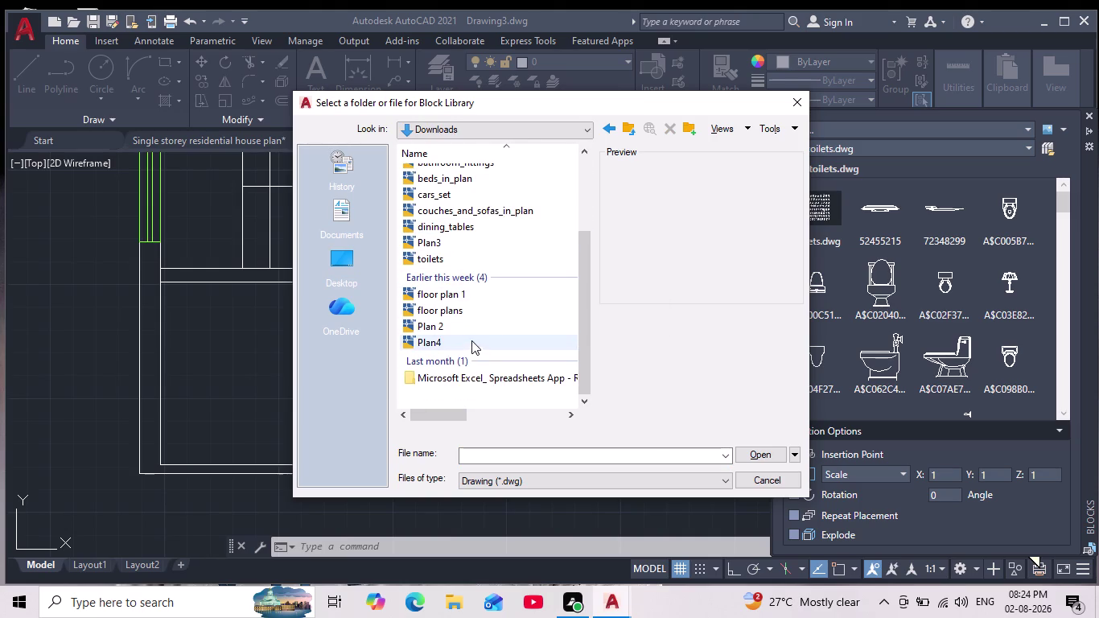